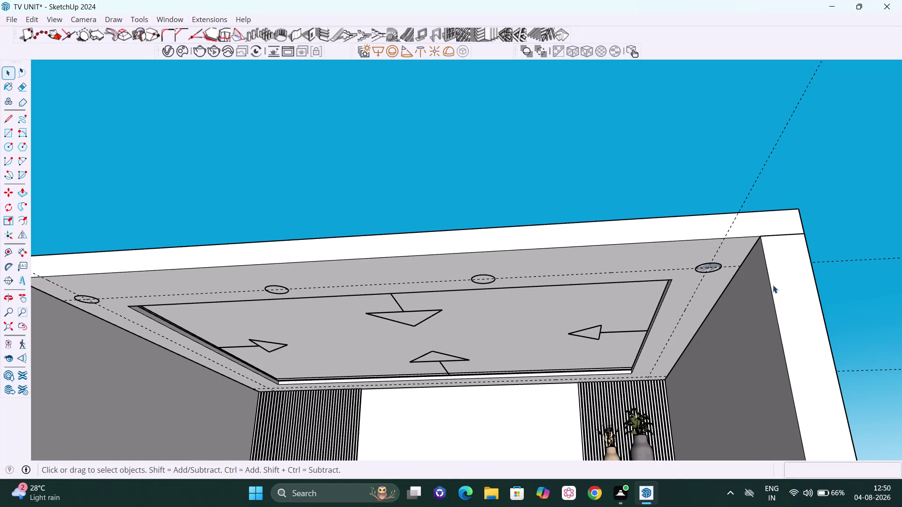
Zoom to the corner downlight circle and push it 1 inch into the false ceiling.
middle_drag(696, 299, 690, 299)
scroll(up, 3)
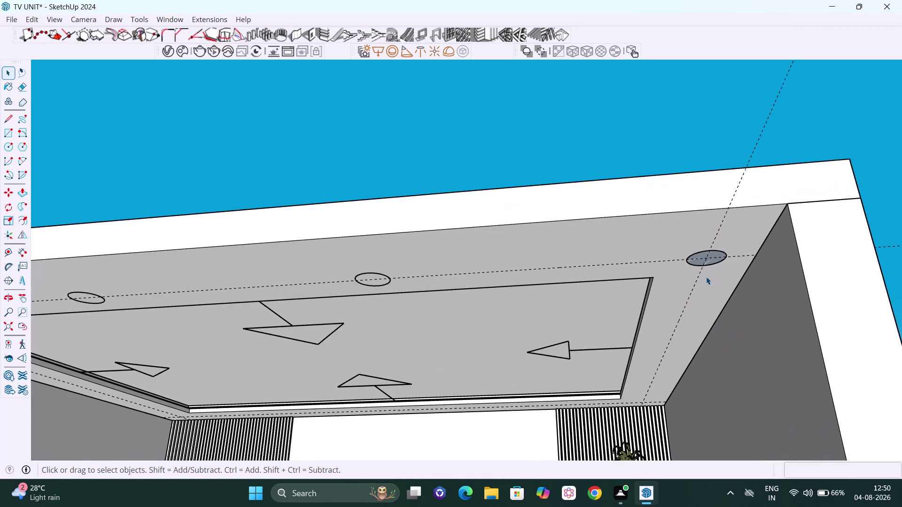
scroll(up, 3)
scroll(up, 3)
middle_drag(675, 290, 670, 298)
scroll(up, 3)
scroll(up, 3)
middle_drag(685, 251, 668, 251)
scroll(up, 3)
scroll(up, 3)
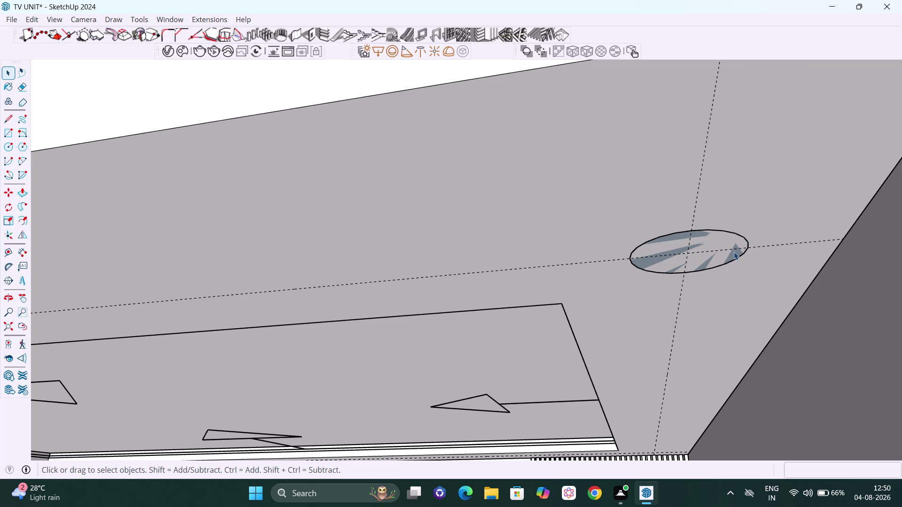
key(p)
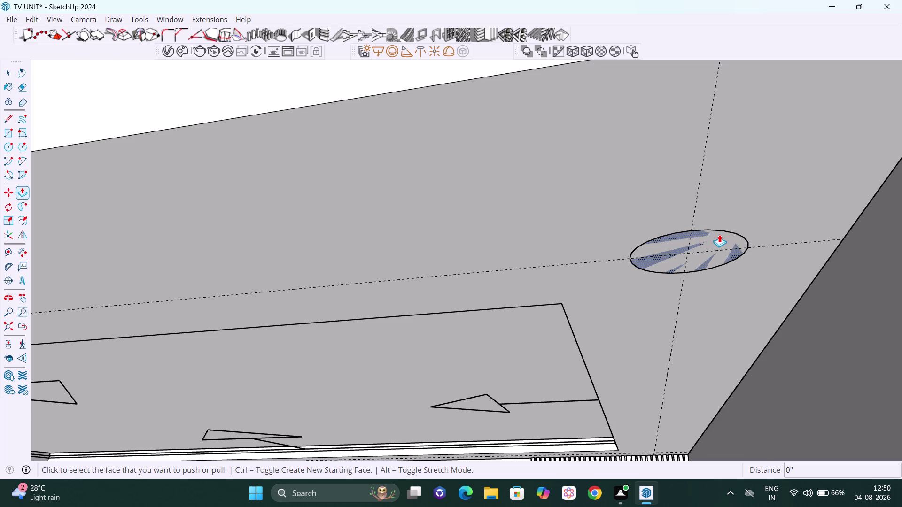
click(719, 236)
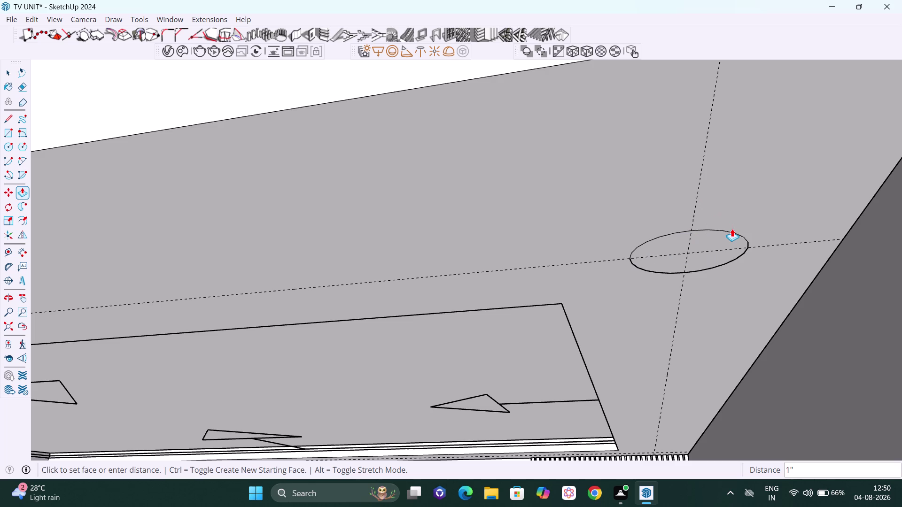
key(space)
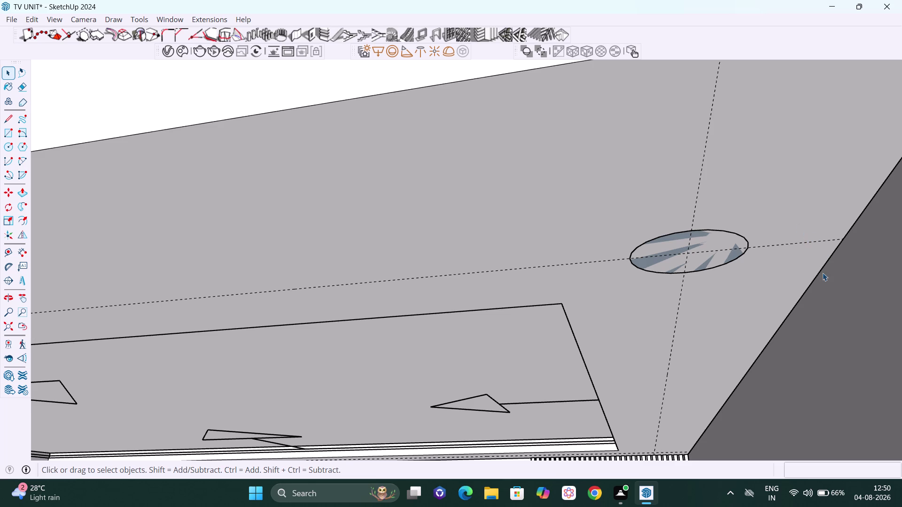
scroll(down, 3)
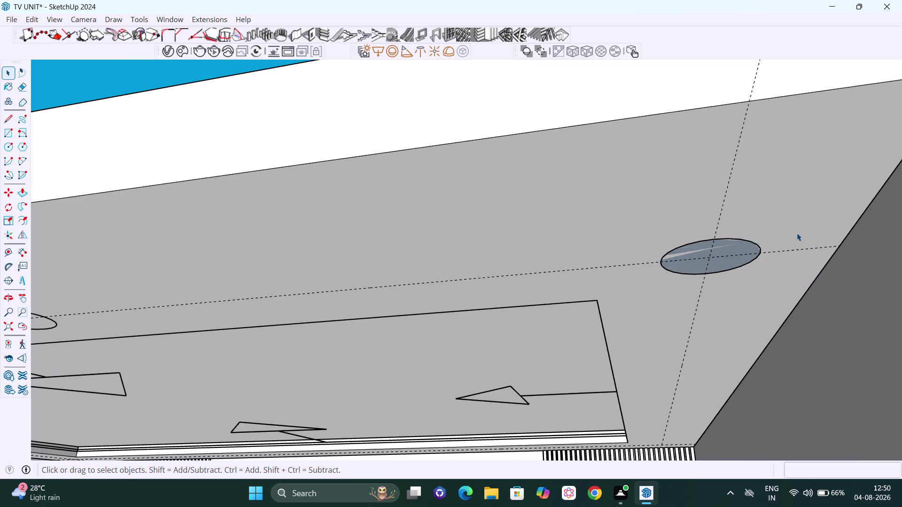
scroll(down, 3)
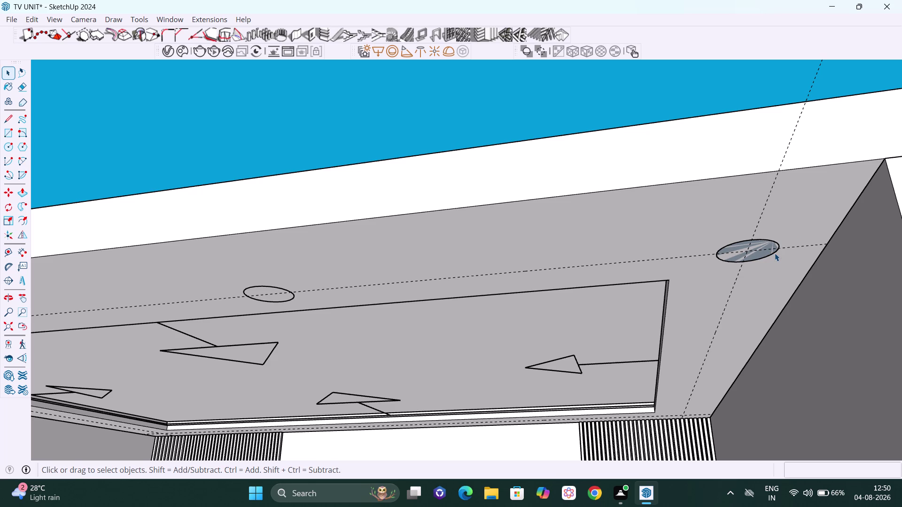
scroll(up, 3)
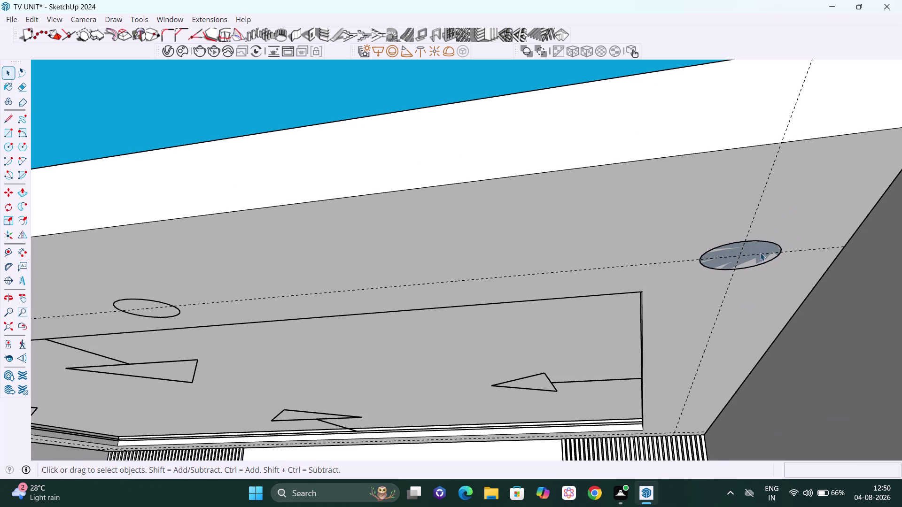
scroll(up, 3)
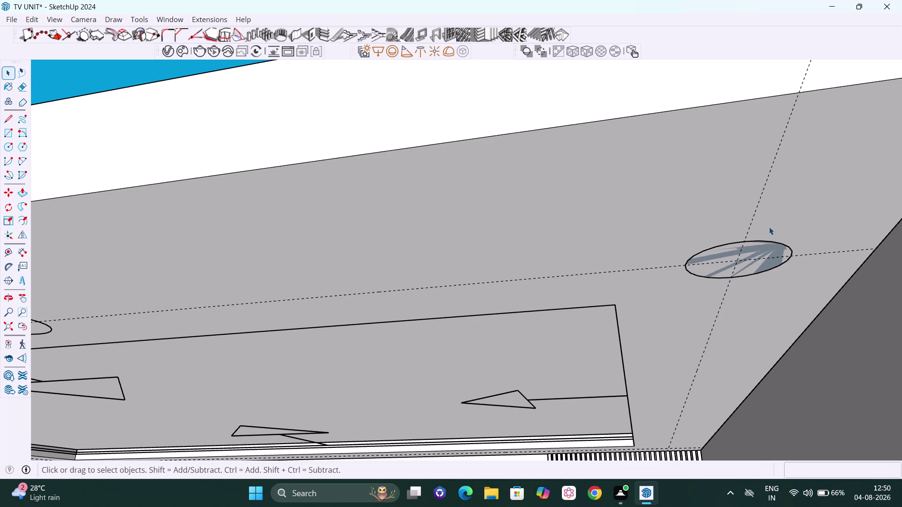
scroll(down, 3)
scroll(down, 3)
scroll(down, 3)
scroll(down, 3)
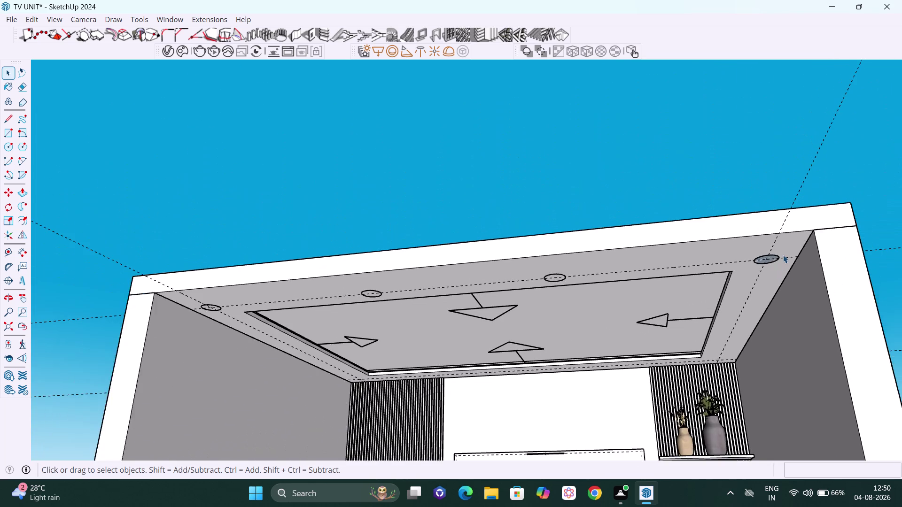
scroll(down, 3)
scroll(down, 3)
middle_drag(793, 309, 809, 410)
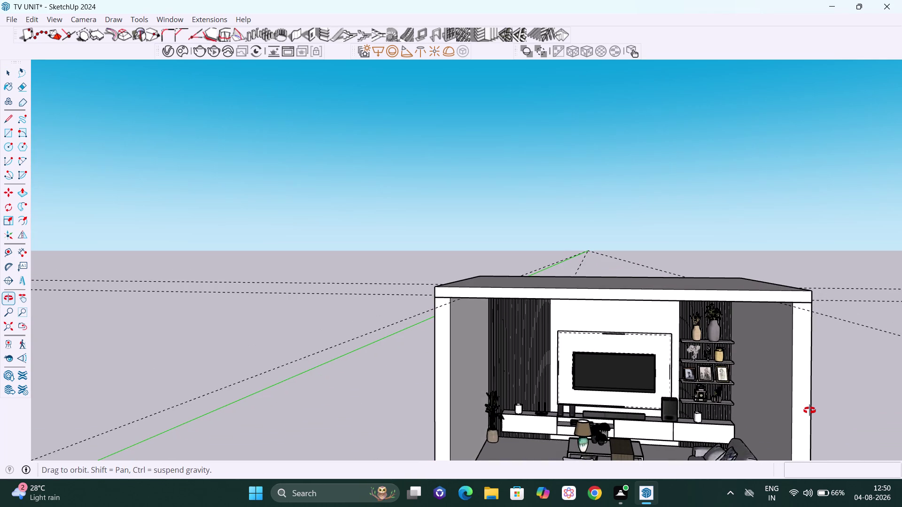
middle_drag(809, 410, 839, 275)
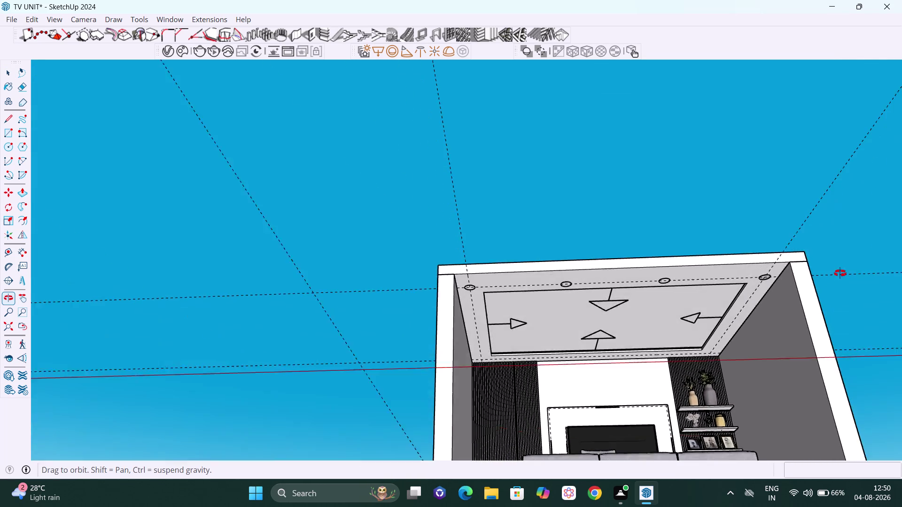
middle_drag(839, 276, 835, 242)
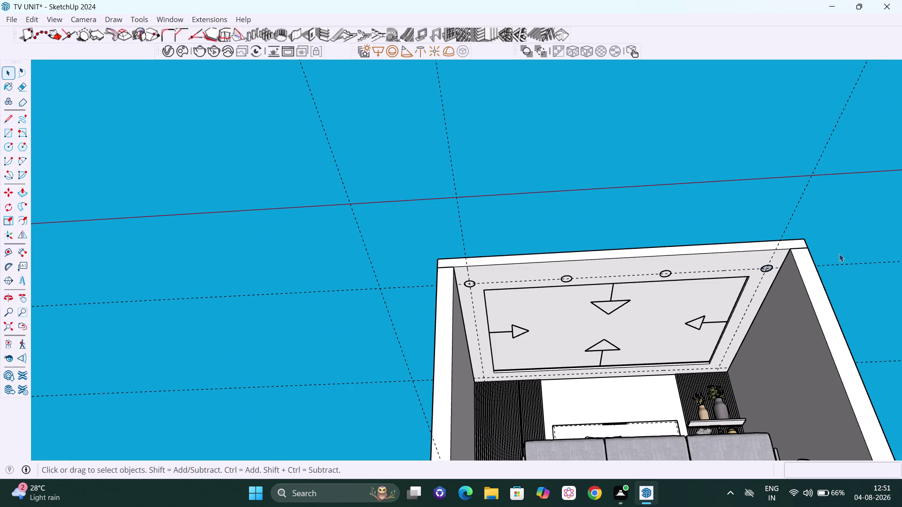
scroll(up, 3)
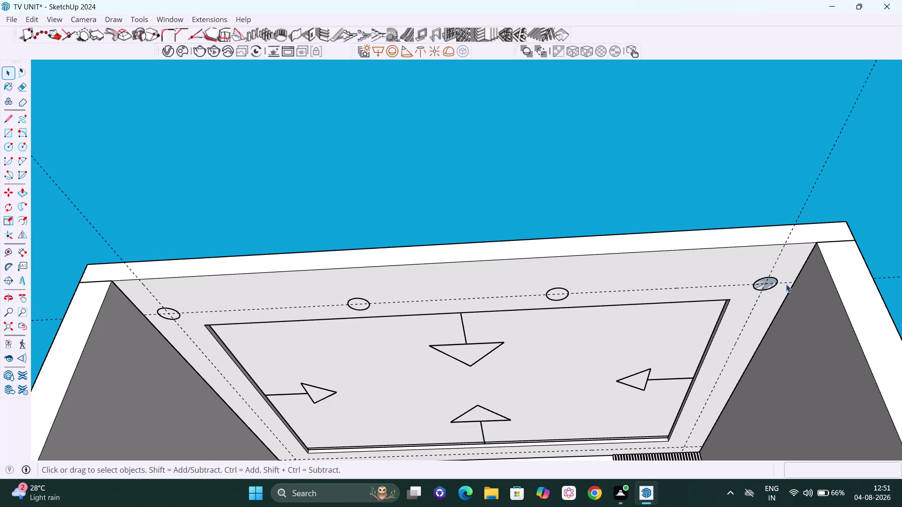
middle_drag(778, 284, 849, 270)
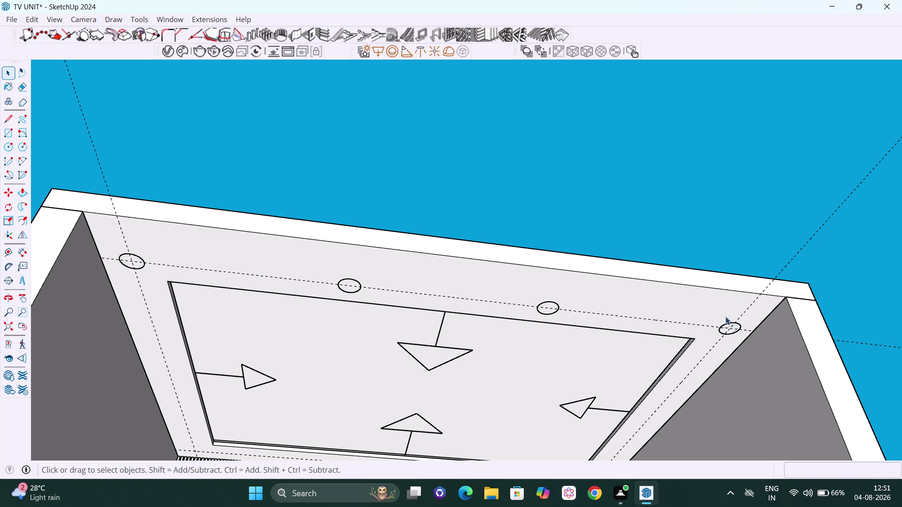
middle_drag(738, 313, 716, 306)
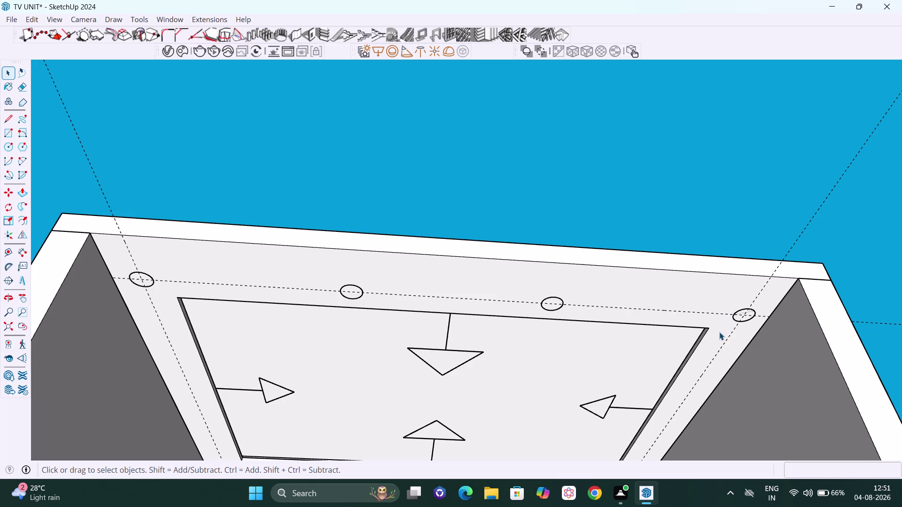
middle_drag(715, 348, 758, 378)
middle_drag(655, 354, 689, 379)
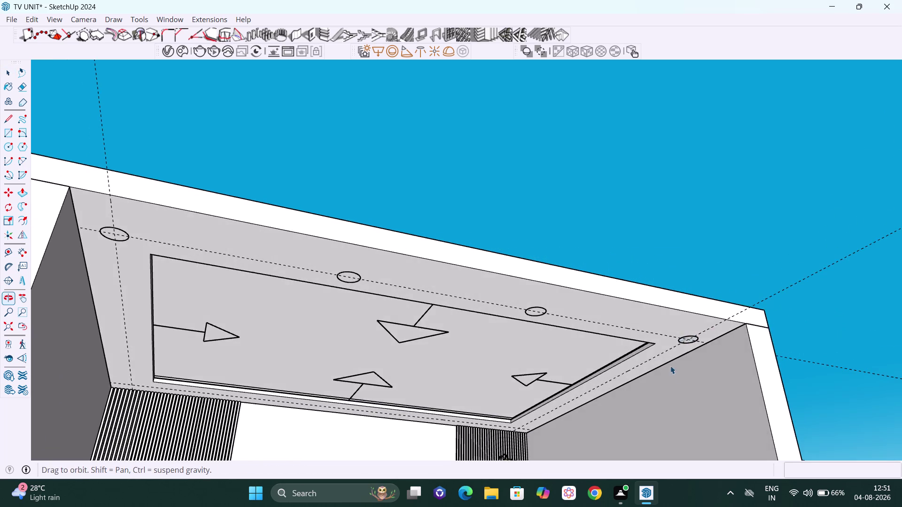
scroll(up, 3)
scroll(up, 3)
right_drag(661, 382, 674, 402)
Orbit closer around the cove corner to inspect the cove edge profile.
middle_drag(661, 382, 674, 402)
middle_click(672, 403)
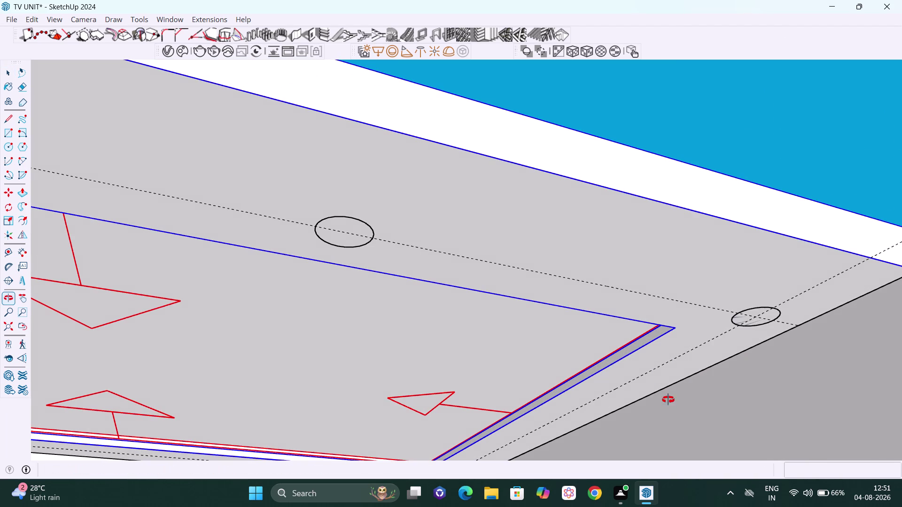
middle_drag(602, 354, 605, 355)
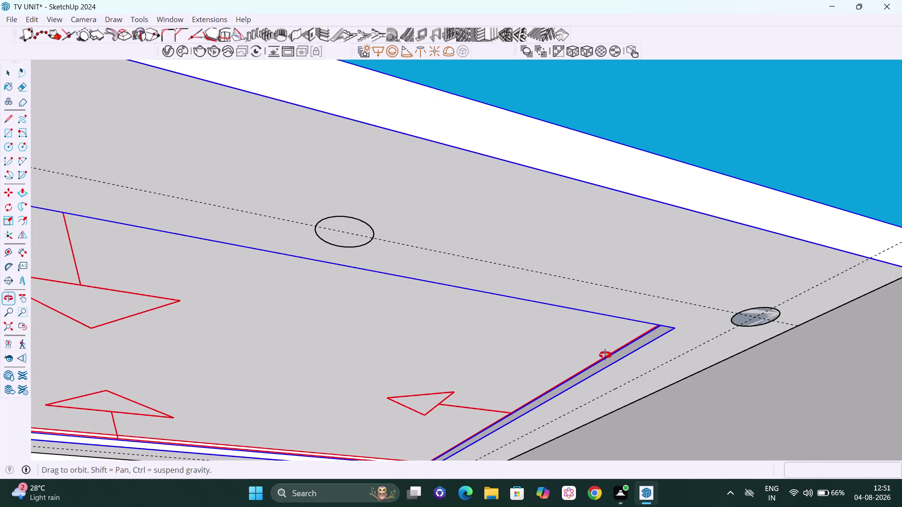
middle_drag(604, 354, 614, 380)
scroll(up, 3)
middle_drag(614, 373, 620, 395)
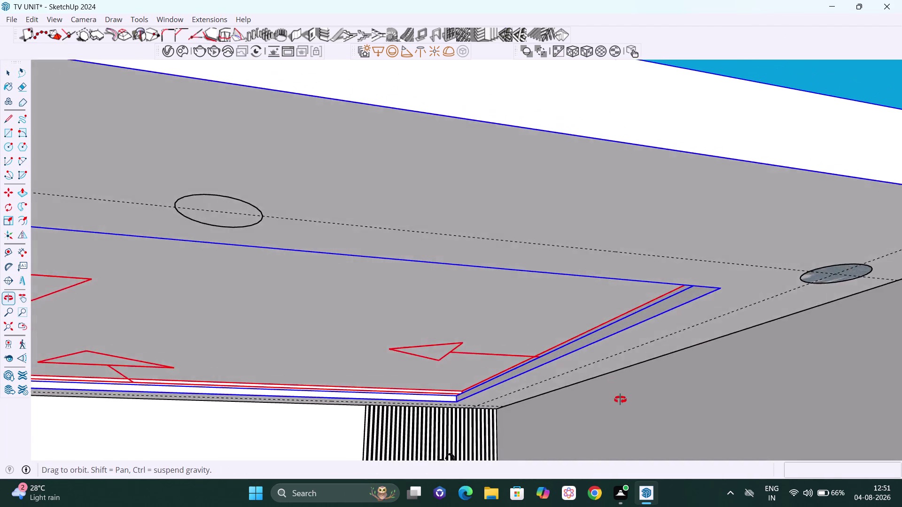
middle_drag(620, 395, 623, 436)
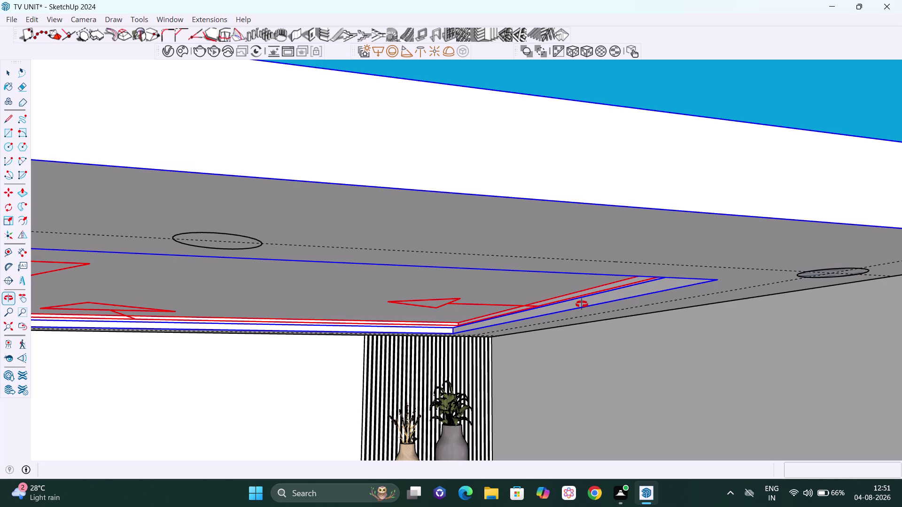
Orbit low around the cove corner joint, then back toward the ceiling panel.
scroll(down, 3)
scroll(up, 3)
middle_drag(508, 328, 507, 321)
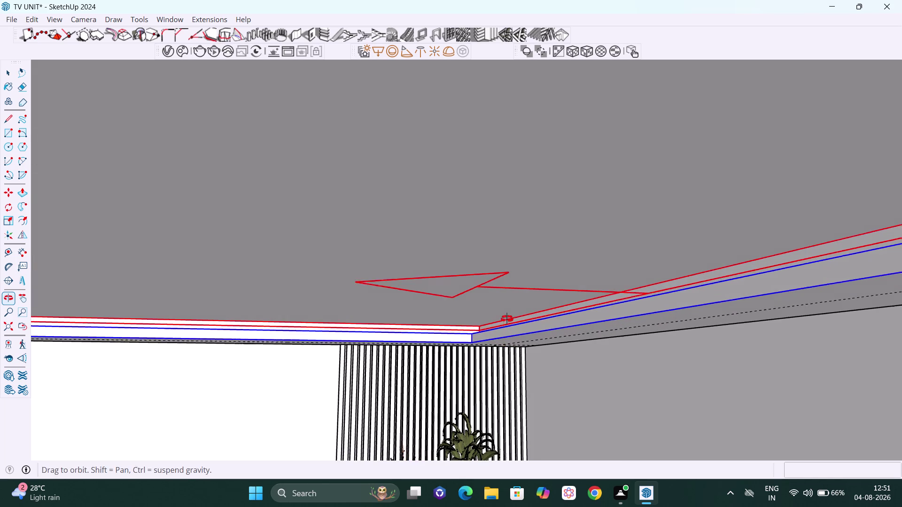
middle_drag(507, 322, 506, 319)
scroll(down, 3)
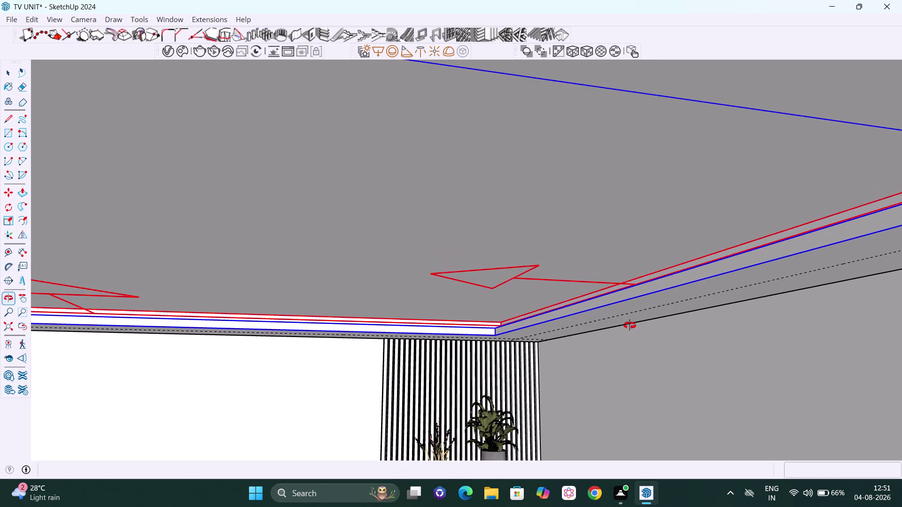
middle_drag(671, 345, 713, 329)
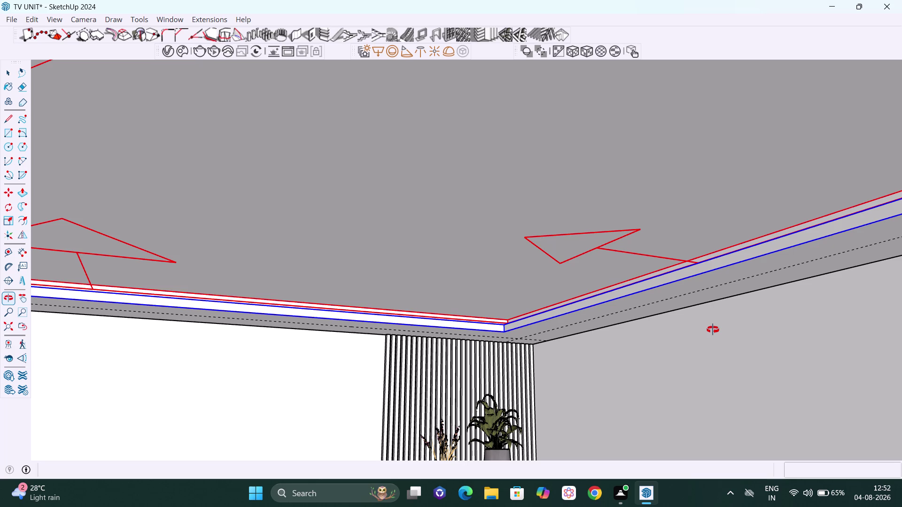
scroll(down, 3)
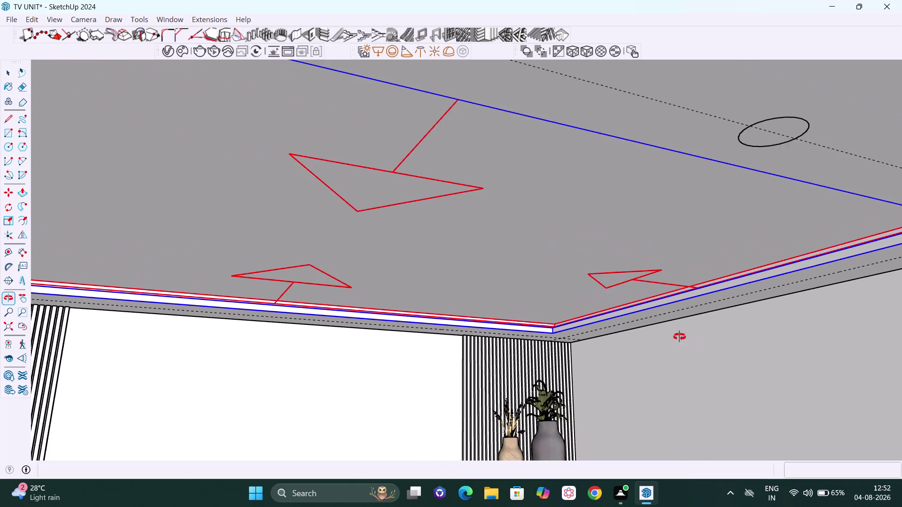
scroll(down, 3)
middle_drag(662, 344, 563, 347)
scroll(down, 3)
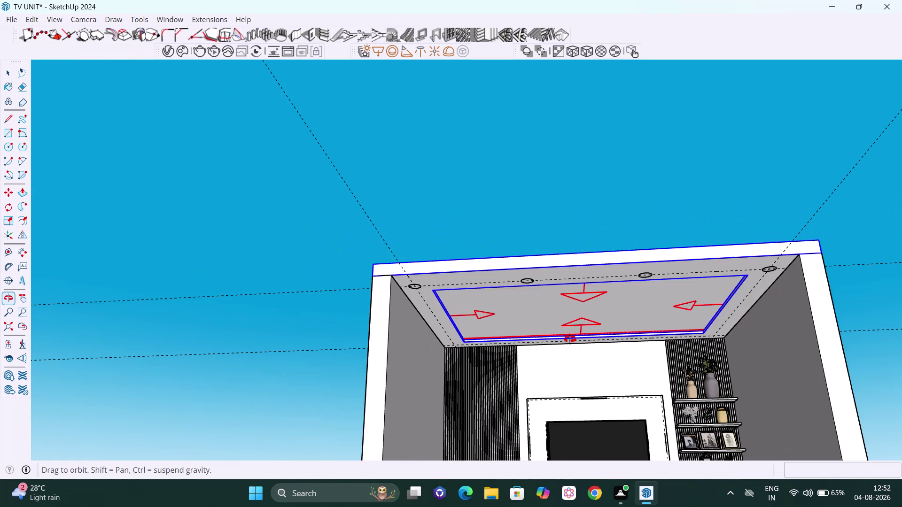
scroll(down, 3)
scroll(down, 3)
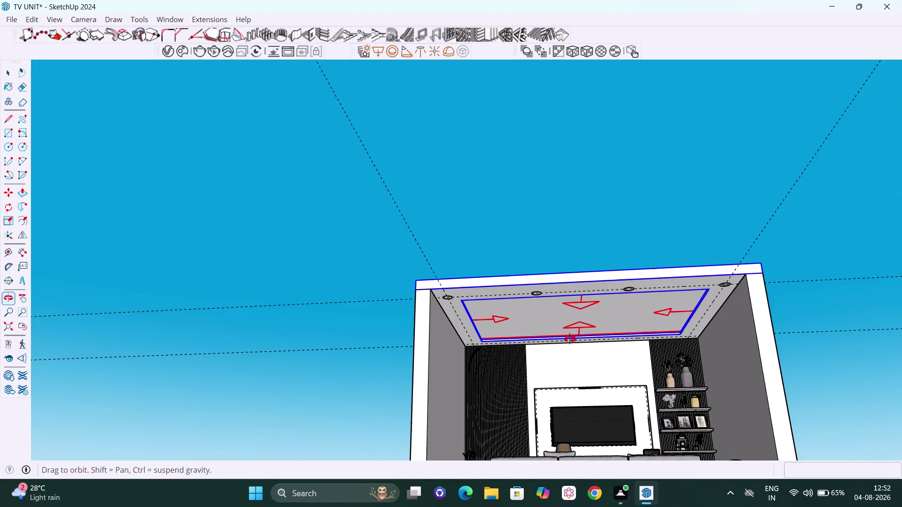
scroll(down, 3)
middle_drag(590, 340, 576, 405)
scroll(up, 3)
scroll(up, 3)
middle_drag(666, 344, 664, 335)
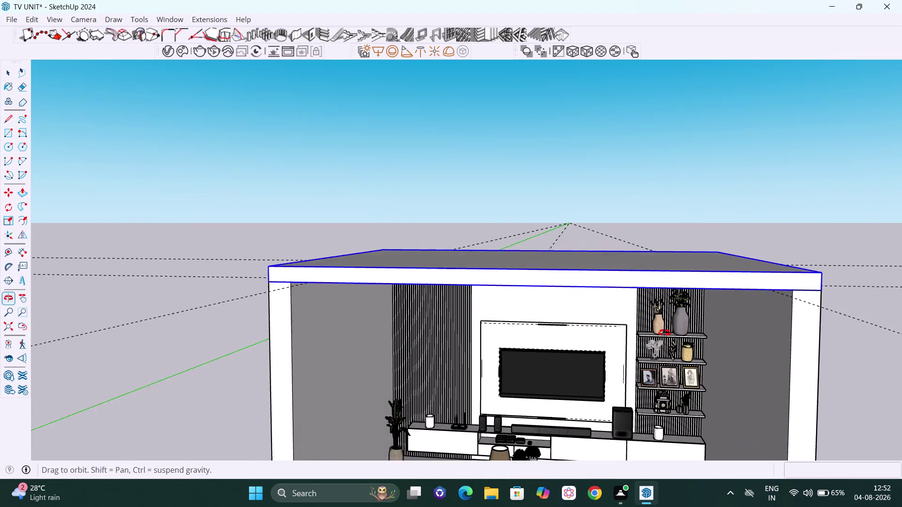
middle_drag(665, 334, 679, 250)
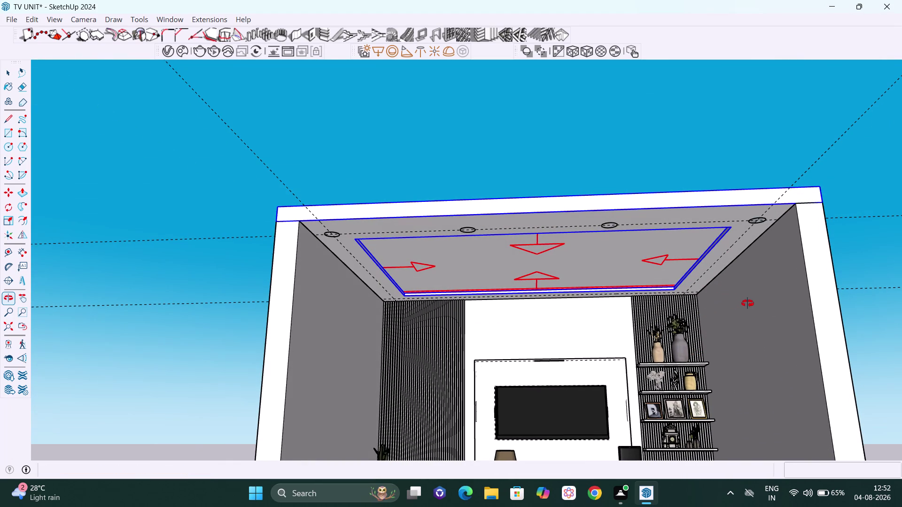
scroll(up, 3)
middle_drag(707, 300, 707, 294)
scroll(up, 3)
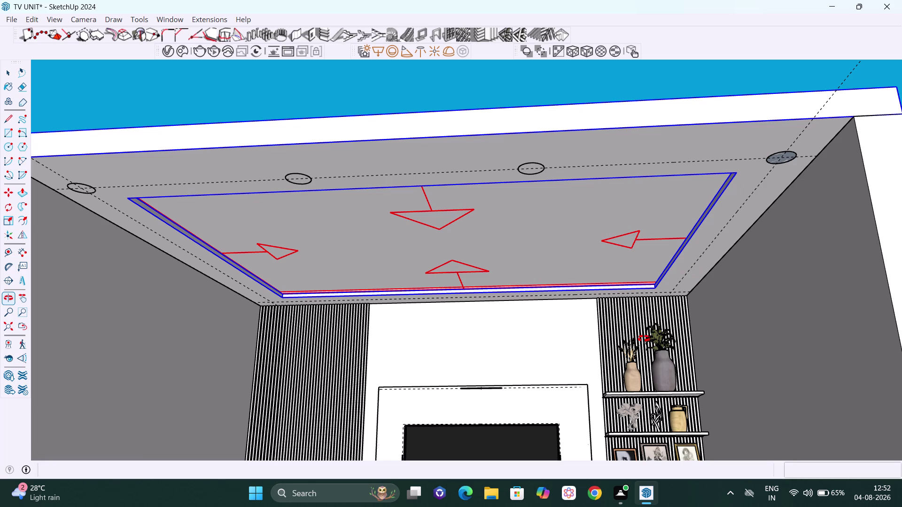
scroll(down, 3)
scroll(down, 3)
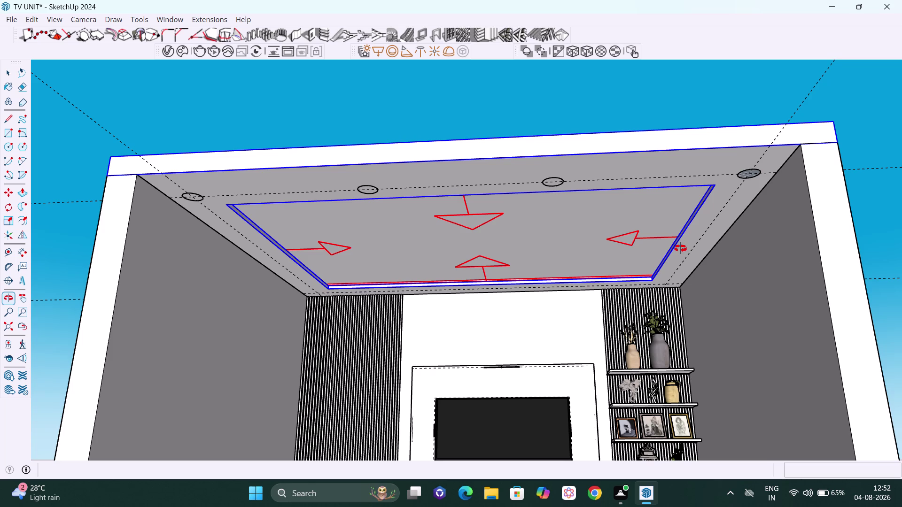
key(space)
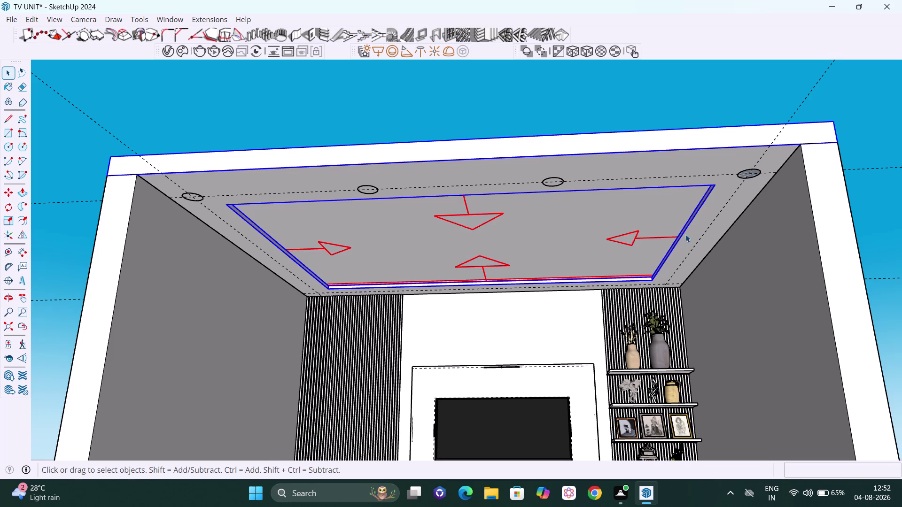
scroll(up, 3)
scroll(up, 3)
middle_drag(665, 244, 676, 238)
scroll(down, 3)
scroll(down, 3)
scroll(down, 3)
middle_drag(686, 268, 695, 273)
scroll(up, 3)
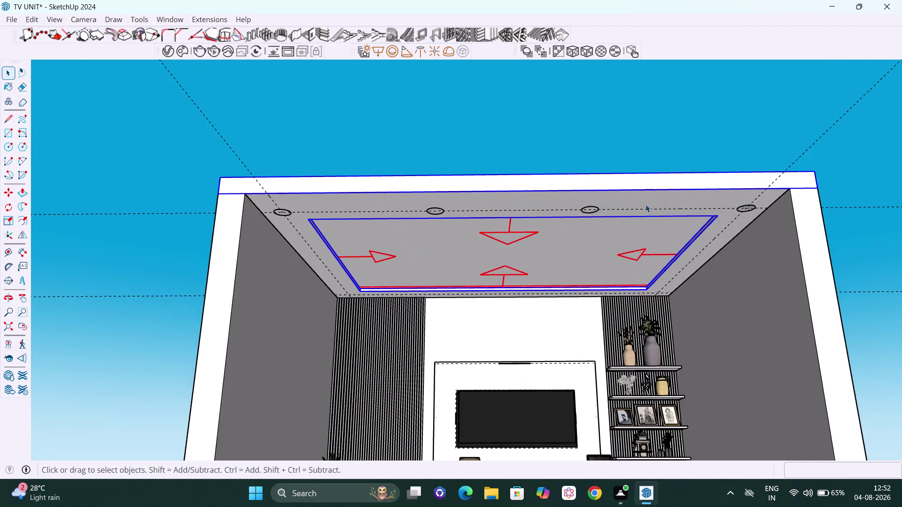
scroll(up, 3)
middle_drag(646, 251, 641, 240)
scroll(up, 3)
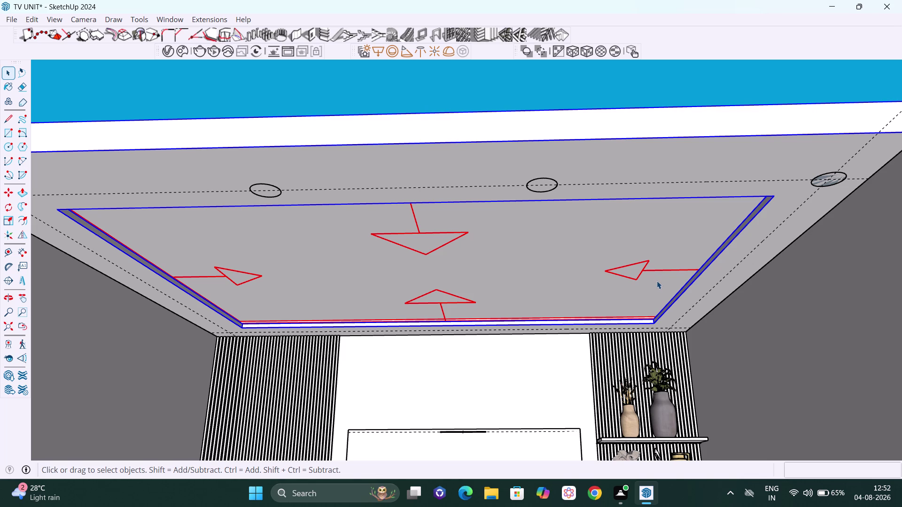
scroll(down, 3)
middle_drag(658, 280, 675, 255)
scroll(down, 3)
scroll(down, 3)
scroll(down, 3)
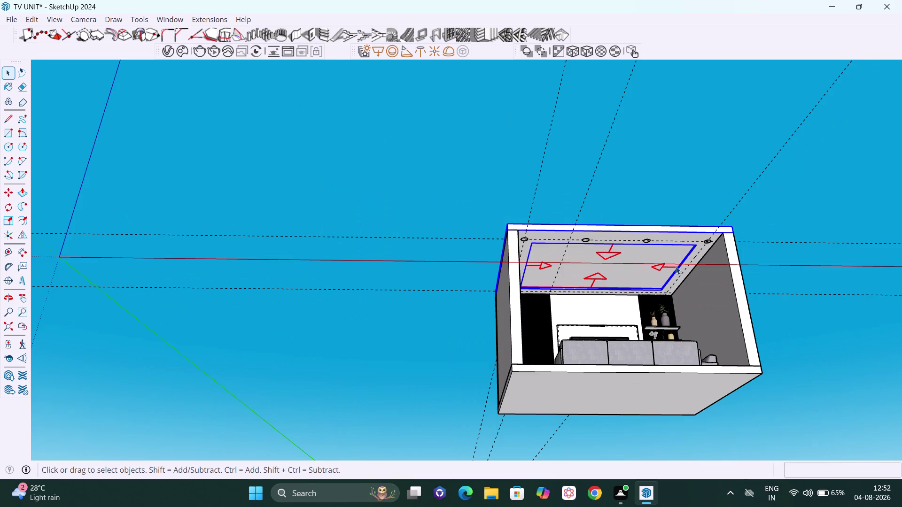
middle_drag(675, 266, 672, 337)
scroll(down, 3)
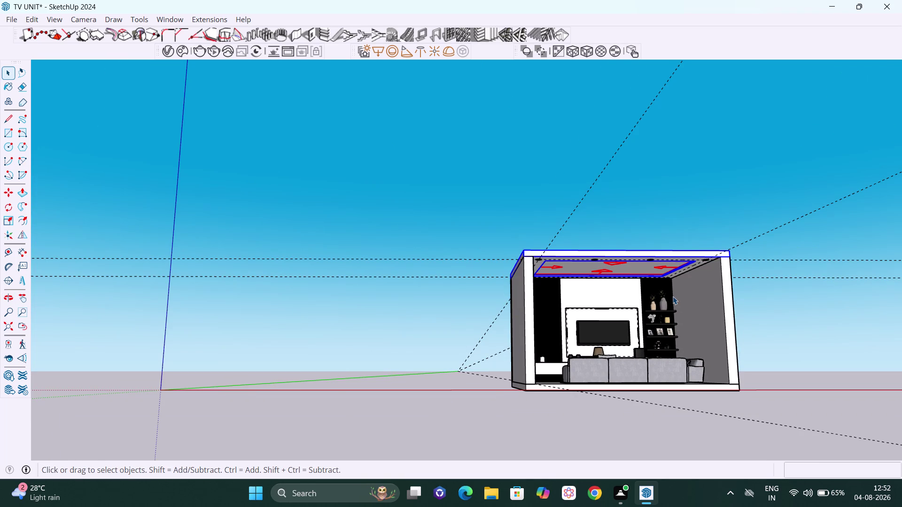
middle_drag(676, 296, 639, 301)
scroll(up, 3)
scroll(up, 3)
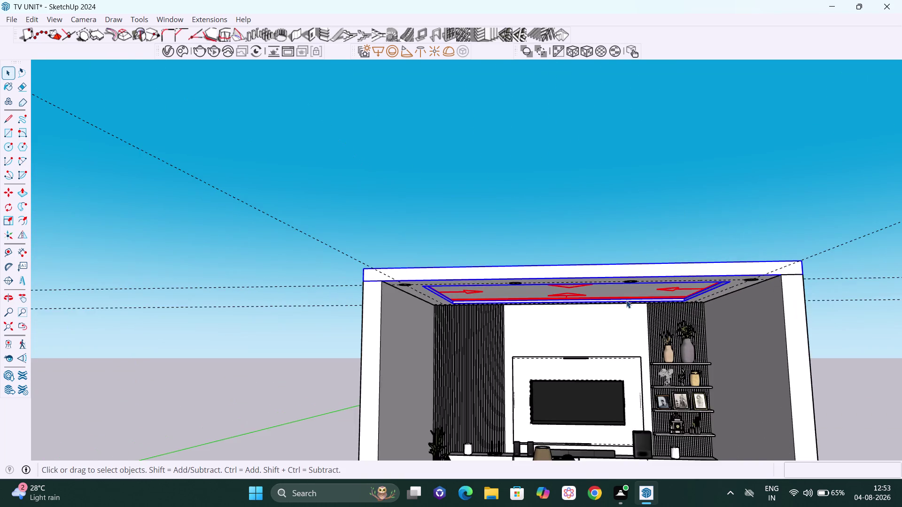
scroll(up, 3)
middle_drag(633, 284, 655, 236)
scroll(up, 3)
scroll(up, 3)
middle_drag(592, 285, 594, 275)
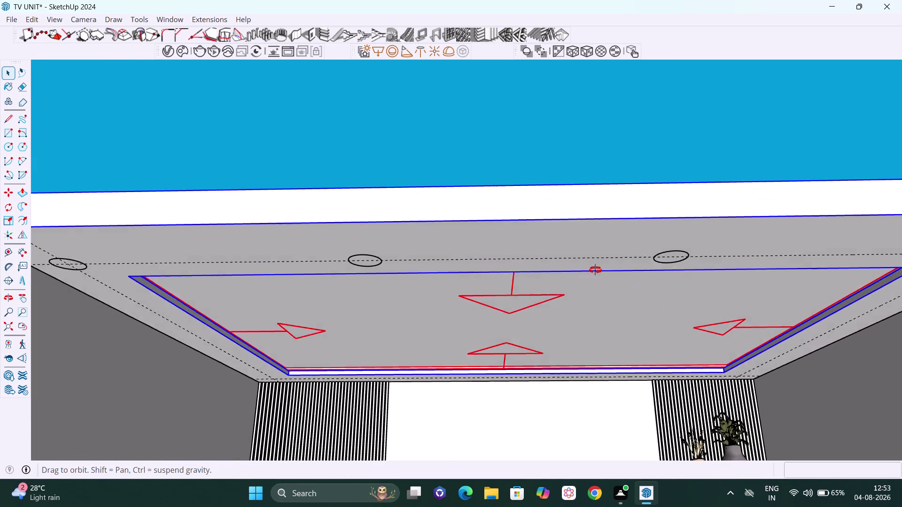
middle_drag(594, 275, 599, 251)
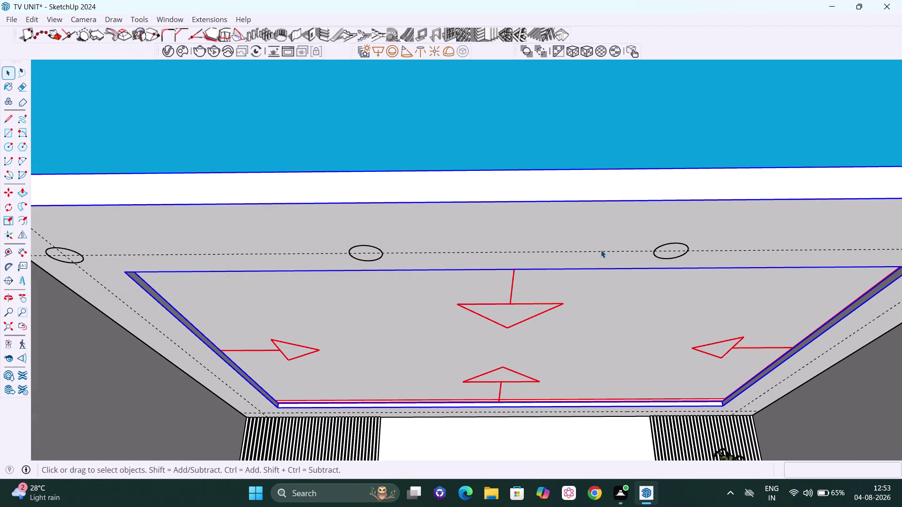
scroll(down, 3)
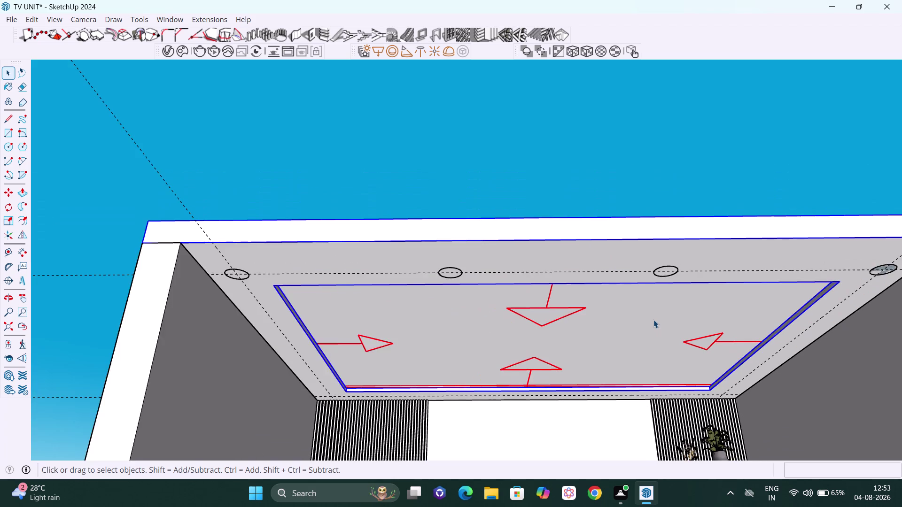
scroll(down, 3)
scroll(down, 3)
scroll(down, 3)
middle_drag(653, 320, 631, 368)
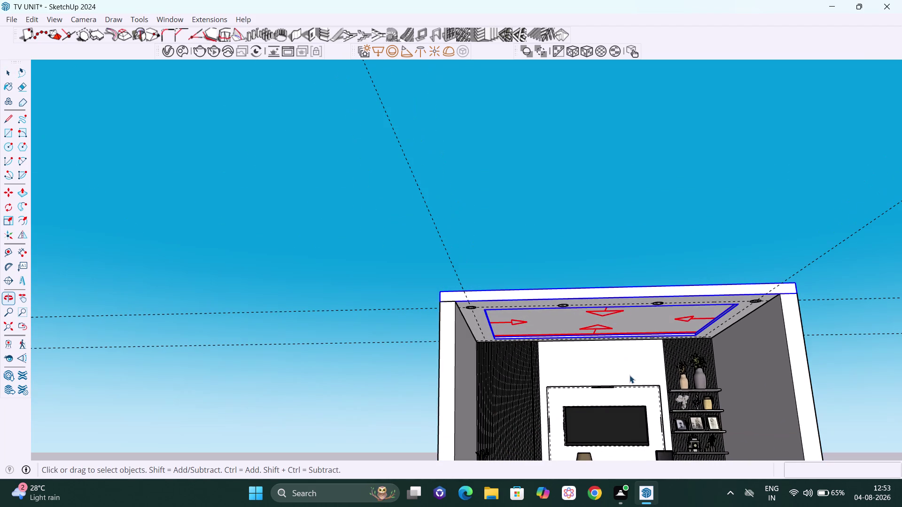
key(h)
drag(721, 328, 637, 313)
scroll(up, 3)
scroll(up, 3)
middle_drag(657, 306, 673, 232)
scroll(up, 3)
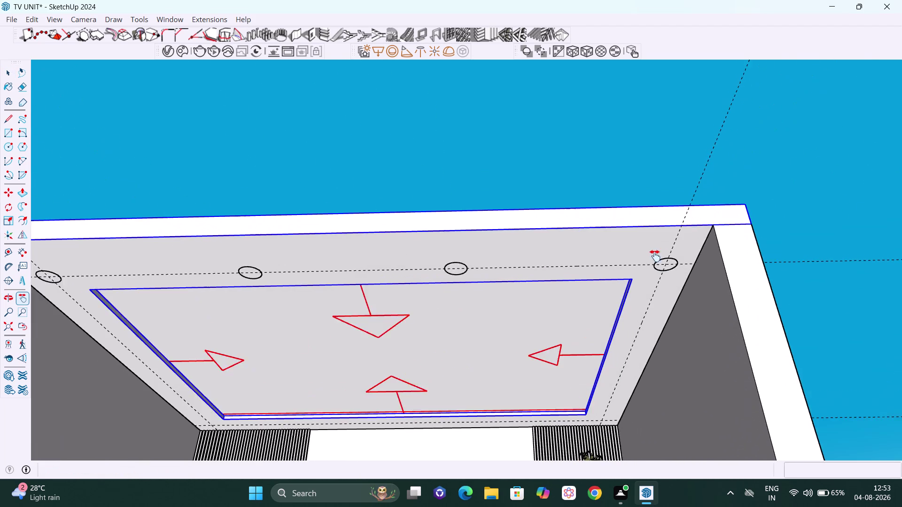
scroll(up, 3)
middle_drag(676, 285, 683, 261)
key(space)
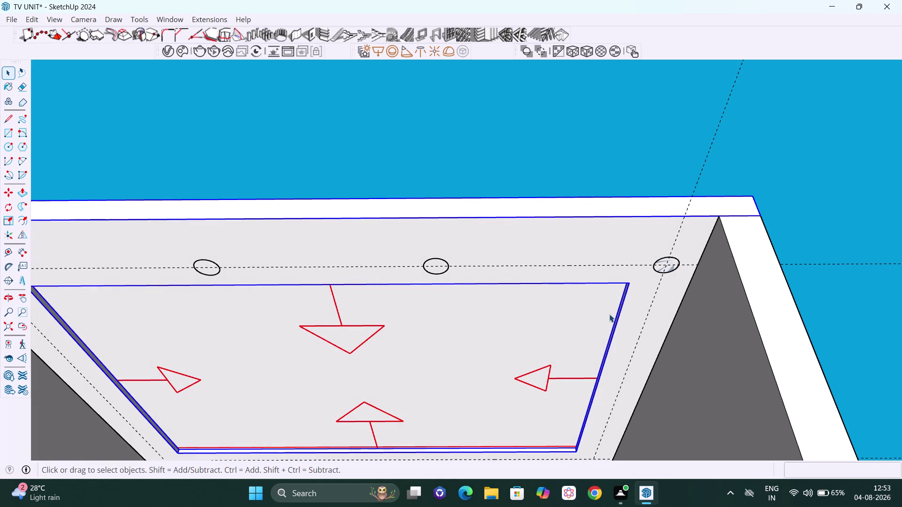
middle_drag(440, 257, 439, 282)
scroll(up, 3)
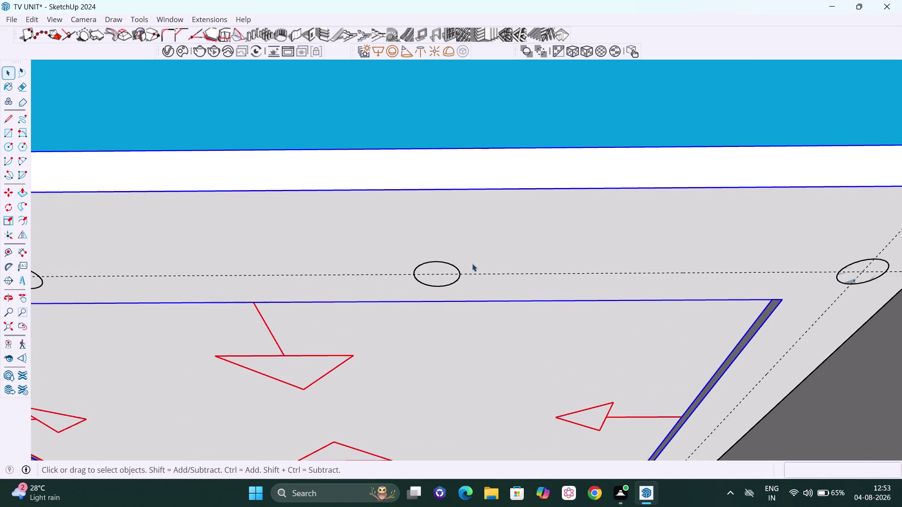
middle_drag(810, 250, 800, 256)
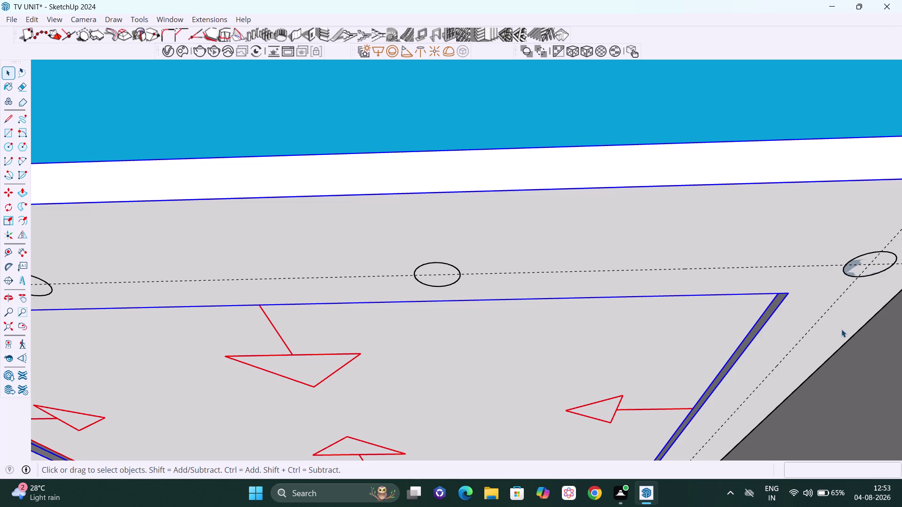
scroll(down, 3)
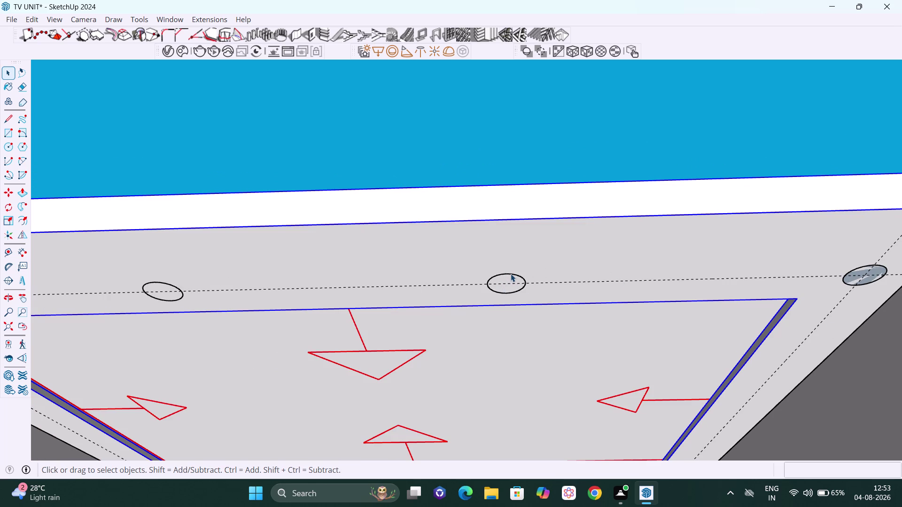
Enter the false ceiling group and select the cove surface around the downlights.
double_click(510, 279)
click(511, 279)
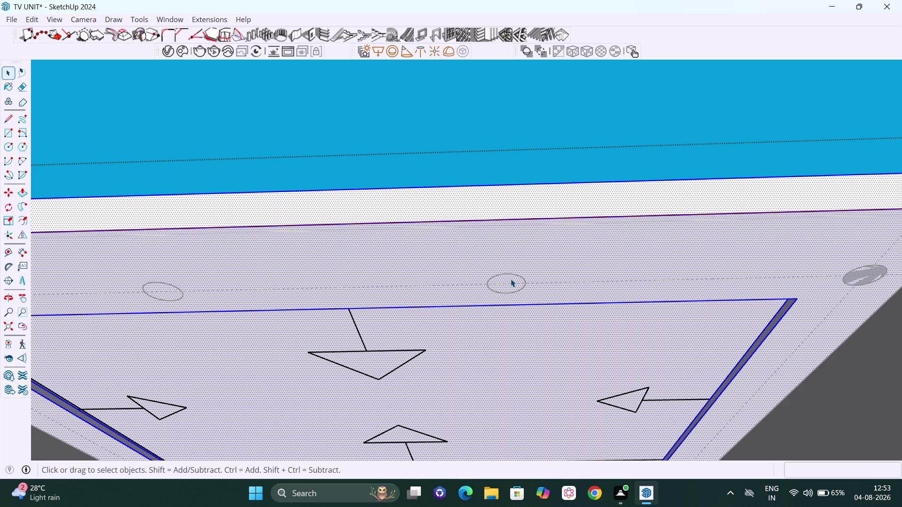
click(511, 279)
click(511, 279)
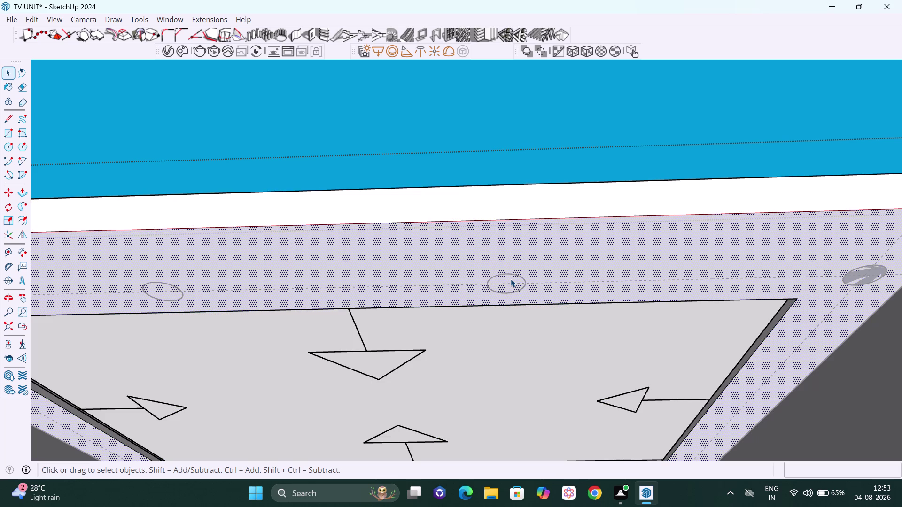
double_click(511, 279)
Click around the ceiling, then exit the group so the cove shows unhighlighted.
scroll(down, 3)
click(623, 155)
click(638, 142)
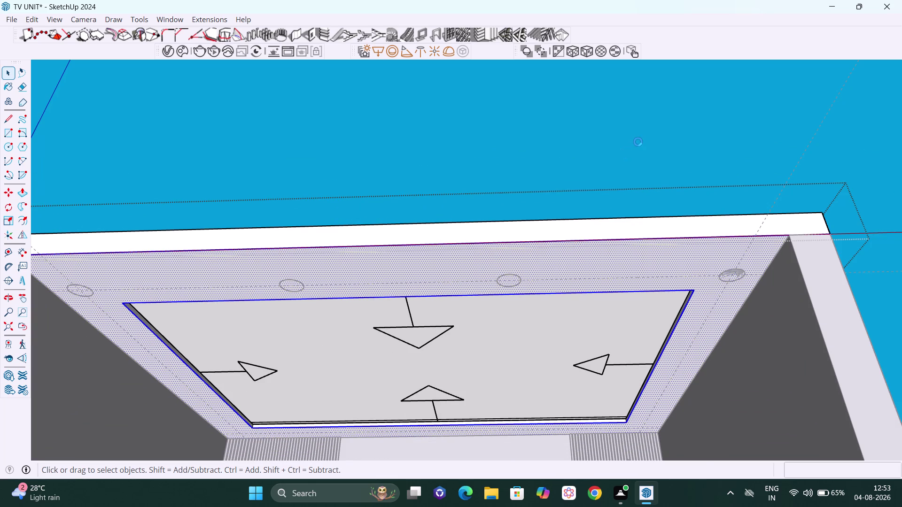
double_click(638, 142)
click(639, 142)
click(881, 324)
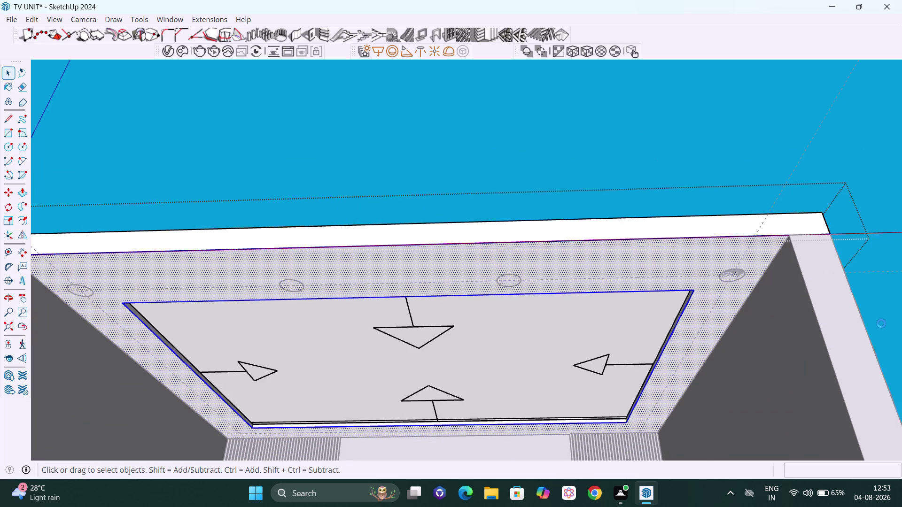
double_click(882, 324)
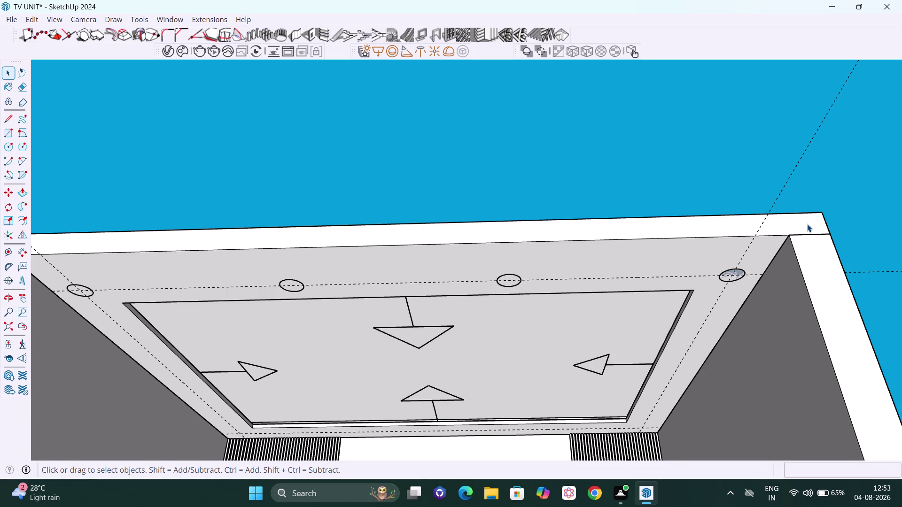
scroll(down, 3)
middle_drag(795, 263, 787, 295)
scroll(up, 3)
scroll(up, 3)
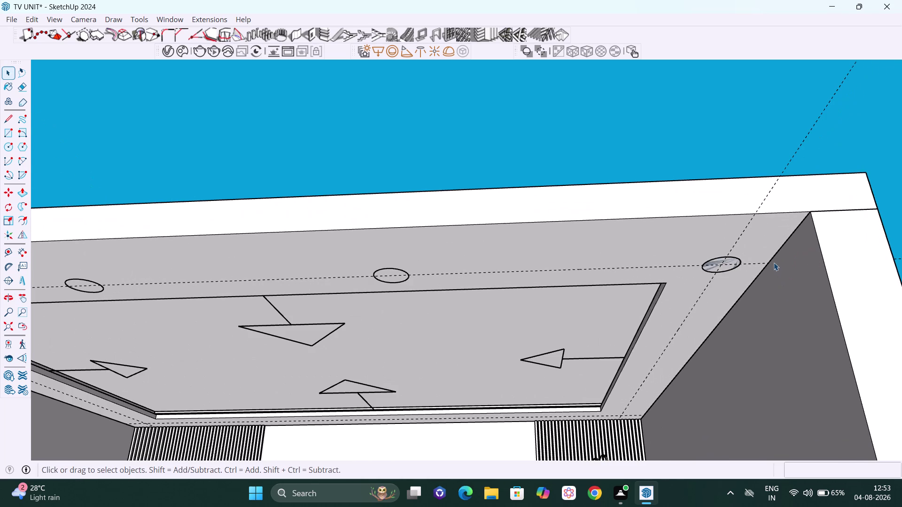
middle_drag(774, 263, 765, 272)
scroll(up, 3)
middle_drag(764, 252, 756, 279)
click(697, 200)
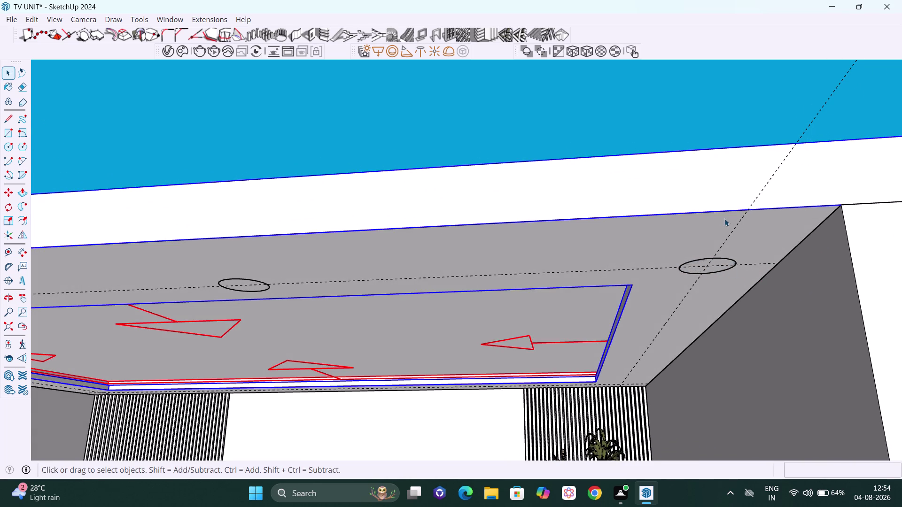
click(700, 116)
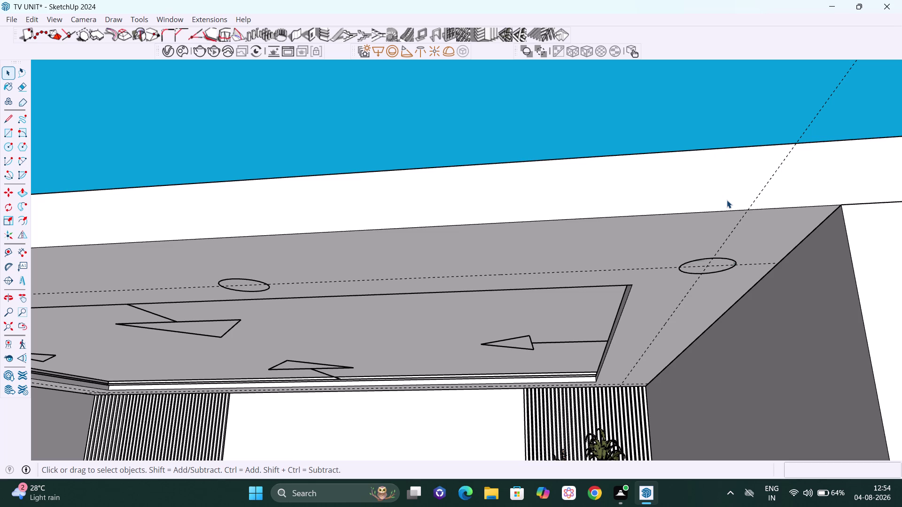
scroll(down, 3)
scroll(down, 3)
middle_drag(722, 262, 725, 280)
scroll(up, 3)
middle_drag(711, 265, 711, 241)
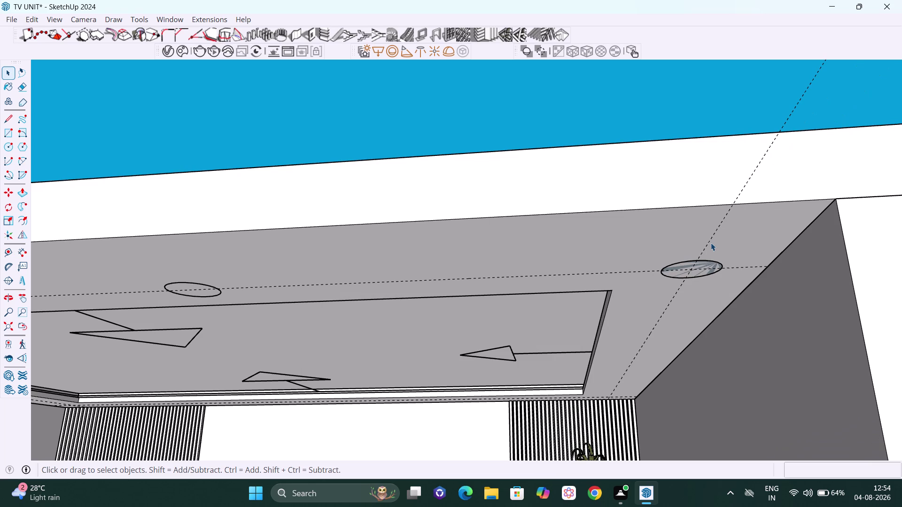
scroll(up, 3)
middle_drag(726, 267, 703, 252)
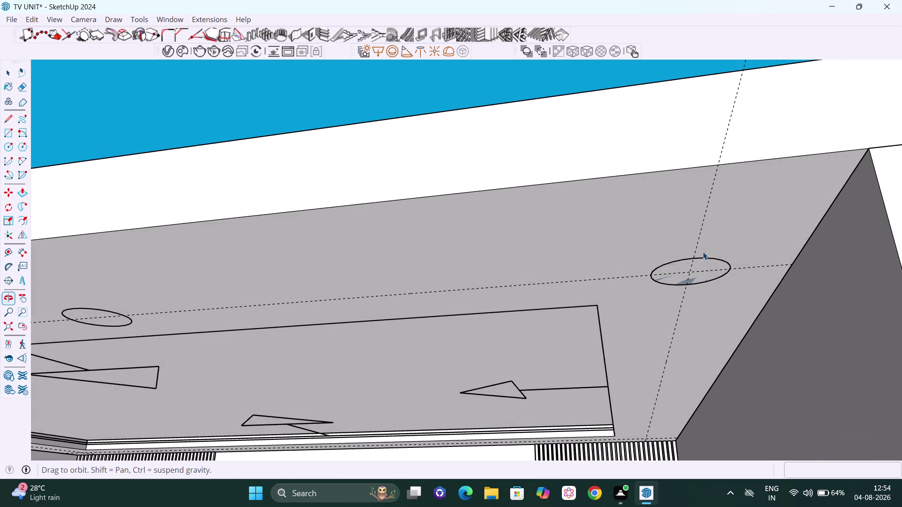
scroll(up, 3)
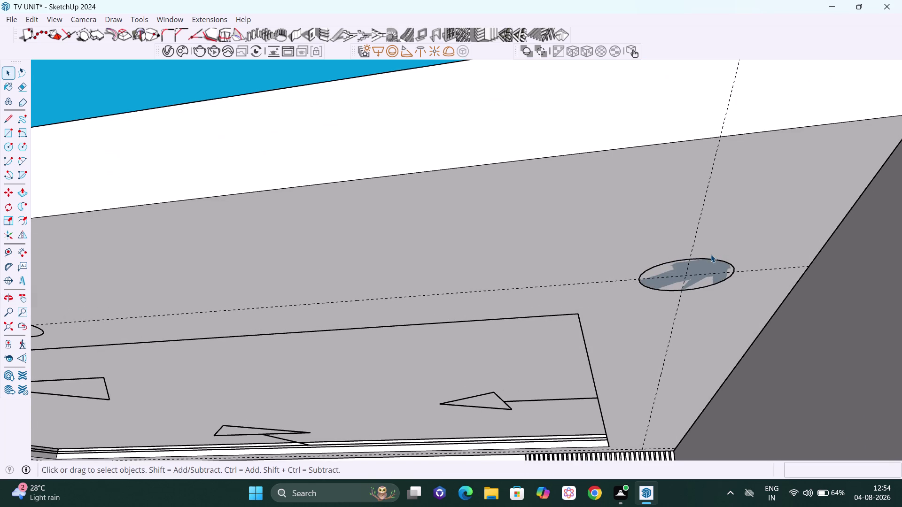
scroll(down, 3)
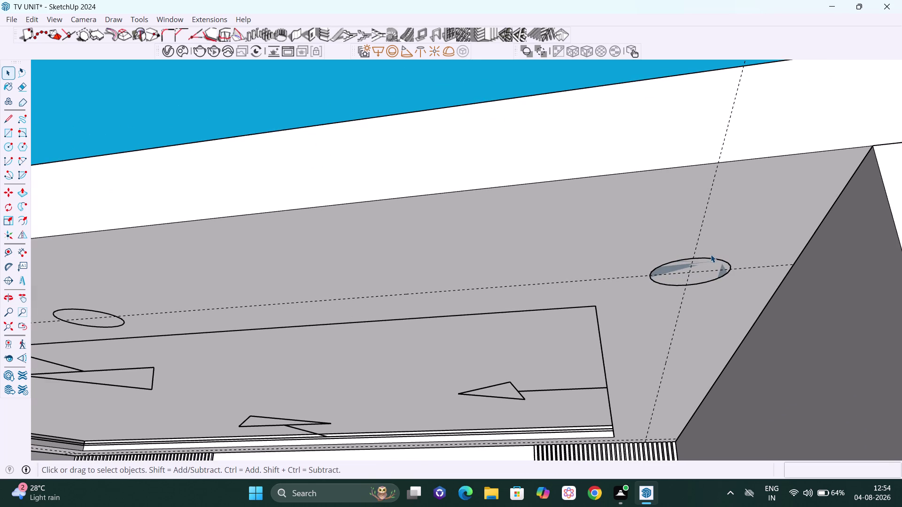
scroll(down, 3)
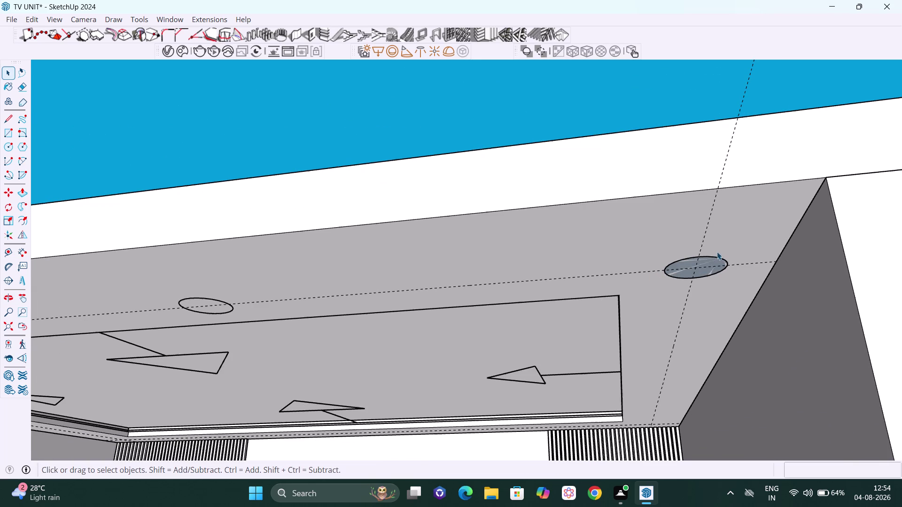
scroll(down, 3)
middle_drag(723, 258, 793, 190)
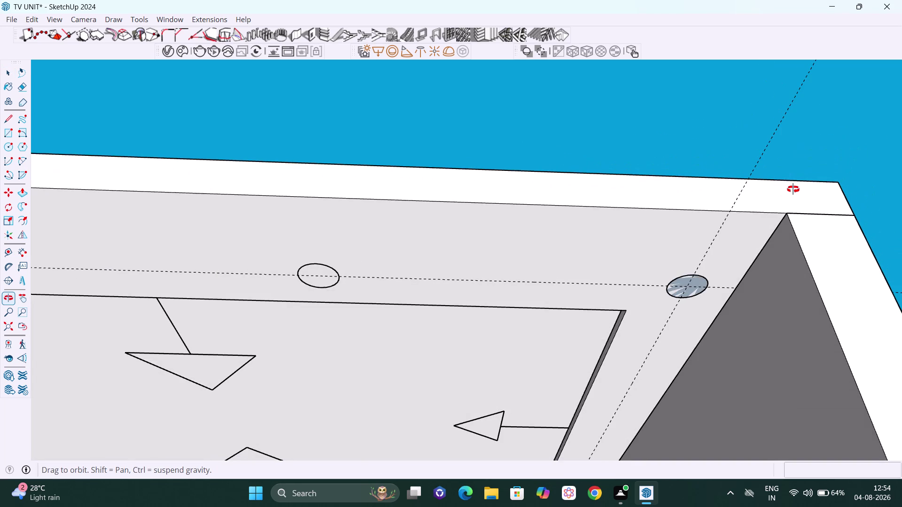
middle_drag(793, 189, 796, 215)
middle_click(795, 214)
middle_click(796, 215)
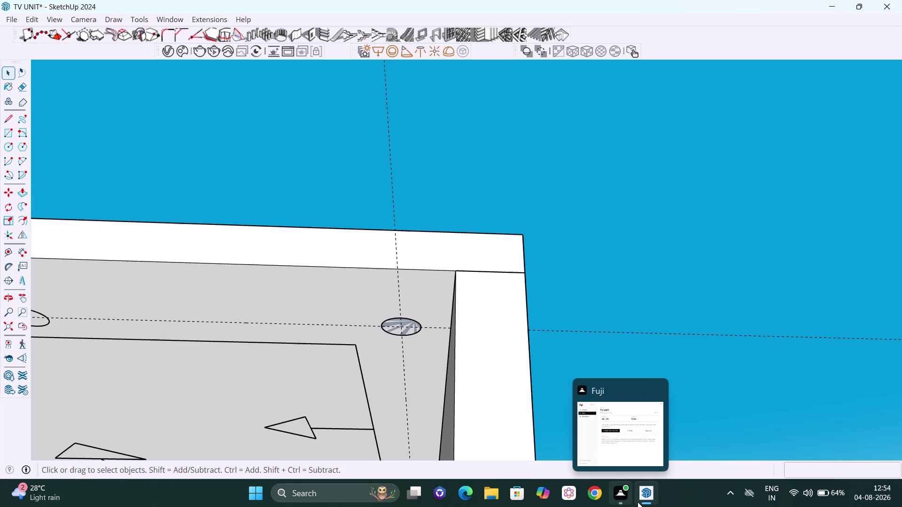
scroll(up, 3)
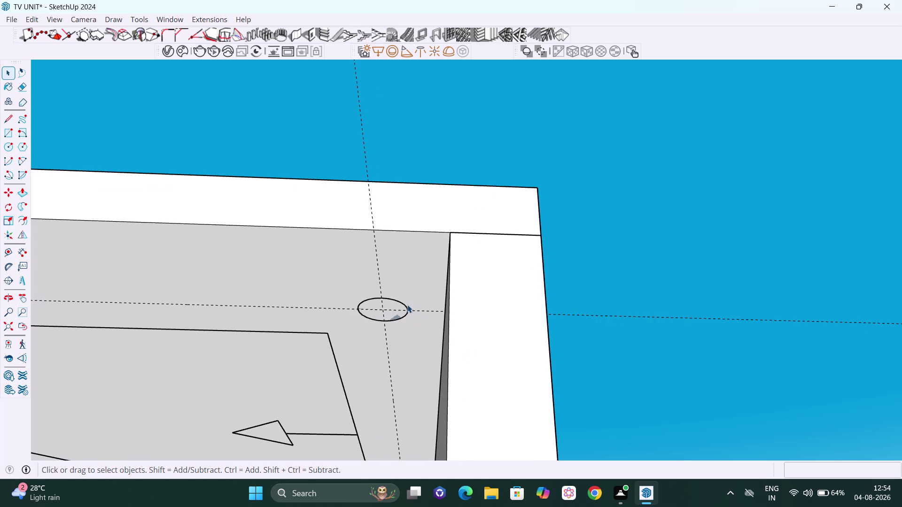
key(h)
drag(407, 305, 671, 309)
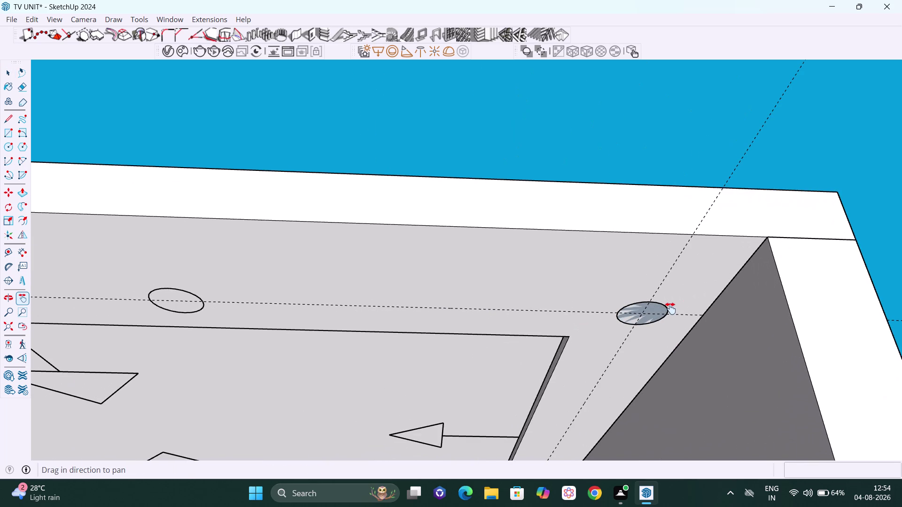
middle_drag(670, 309, 640, 300)
scroll(up, 3)
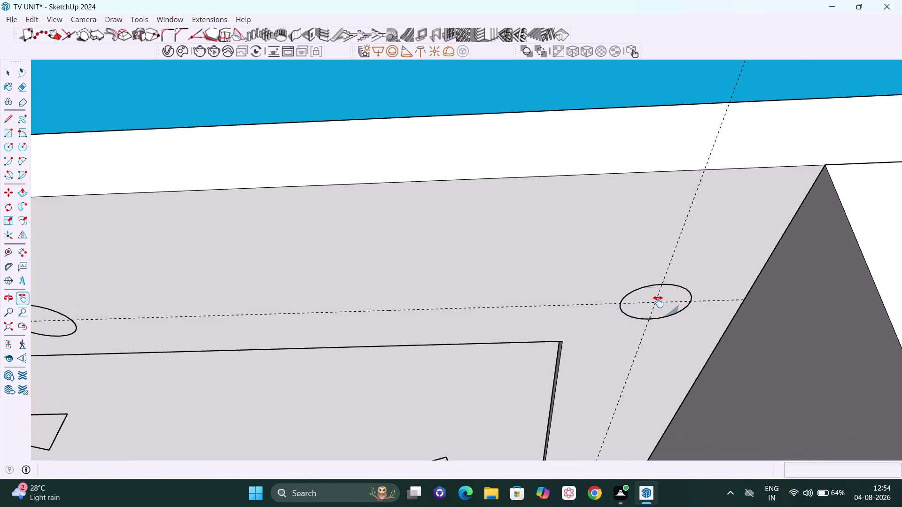
key(space)
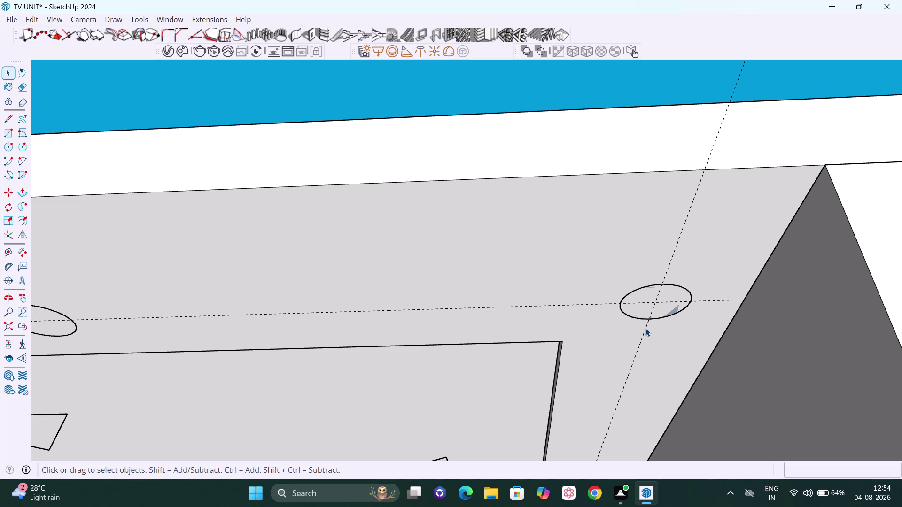
scroll(down, 3)
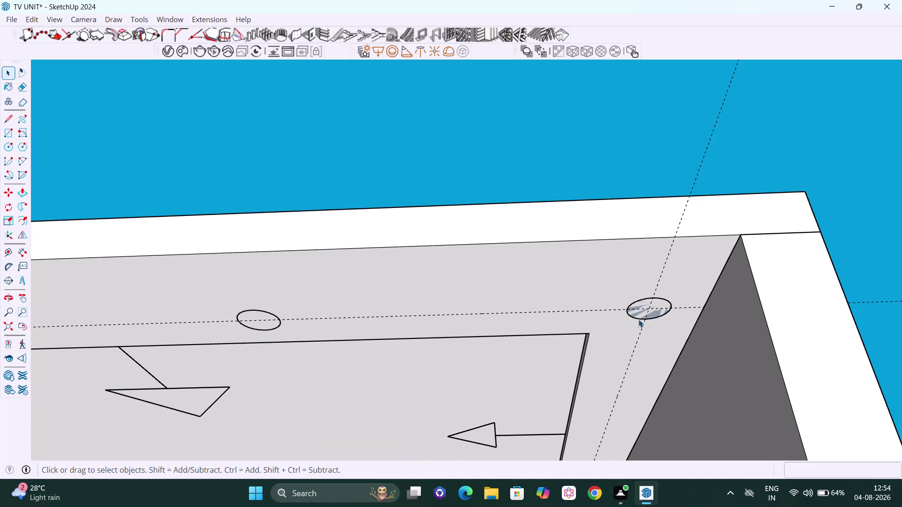
scroll(up, 3)
scroll(up, 3)
middle_drag(657, 311, 663, 322)
scroll(down, 3)
scroll(down, 3)
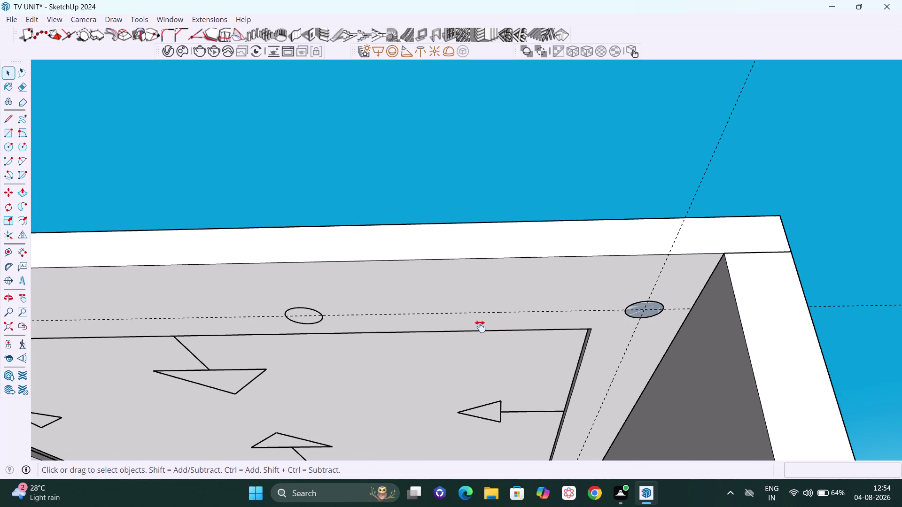
key(h)
drag(486, 326, 631, 330)
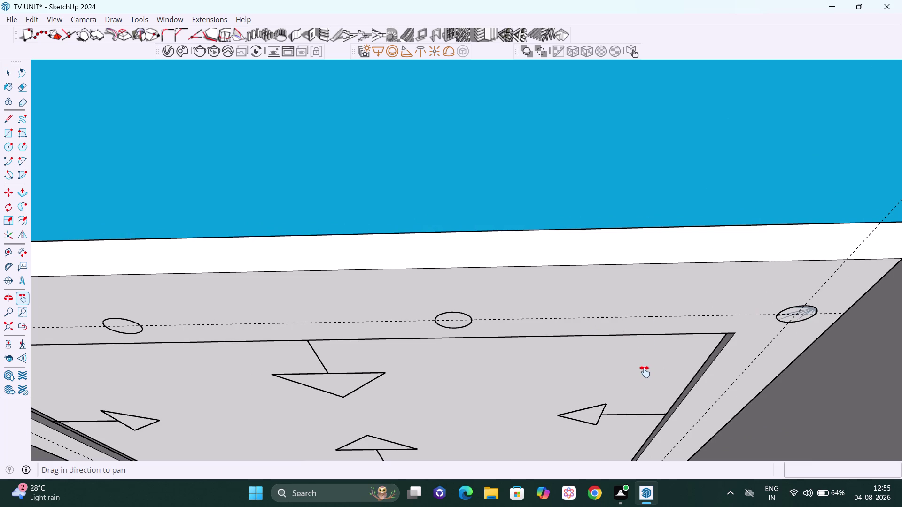
drag(719, 366, 640, 370)
key(space)
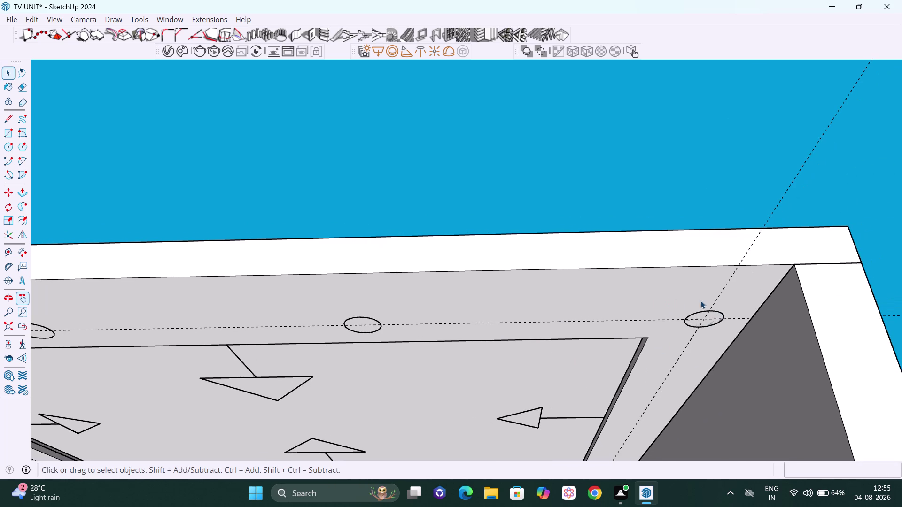
scroll(down, 3)
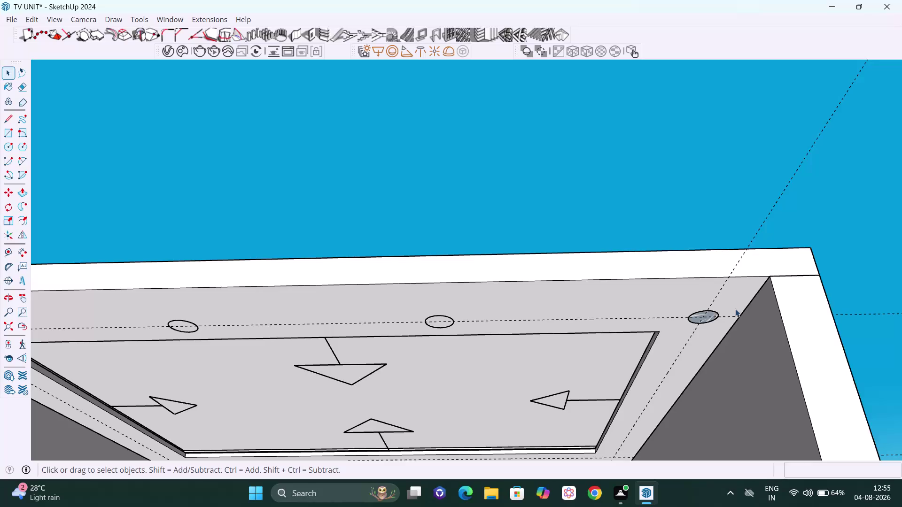
scroll(up, 3)
scroll(up, 3)
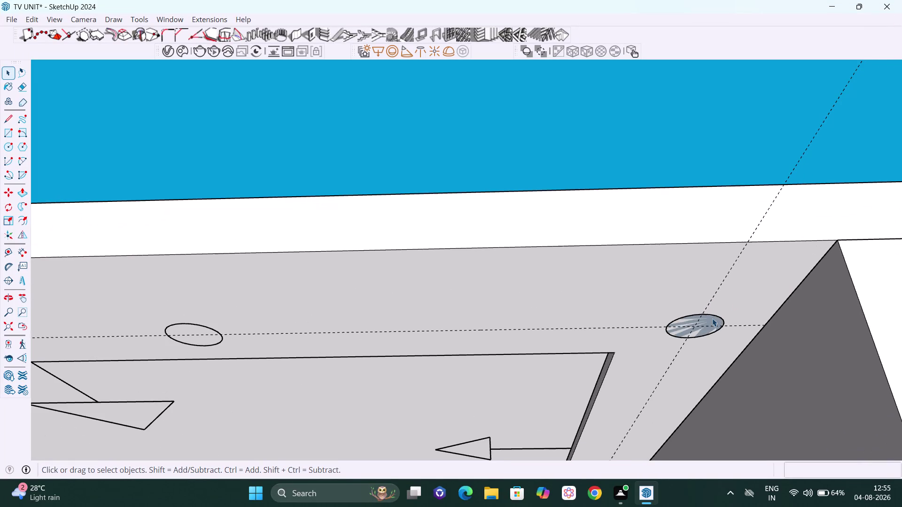
middle_drag(715, 328, 715, 332)
scroll(up, 3)
middle_drag(732, 345, 742, 360)
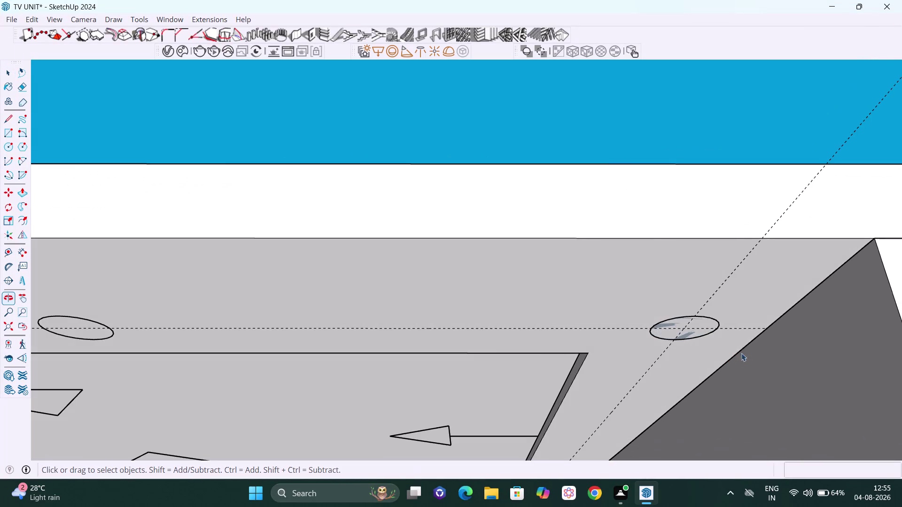
scroll(up, 3)
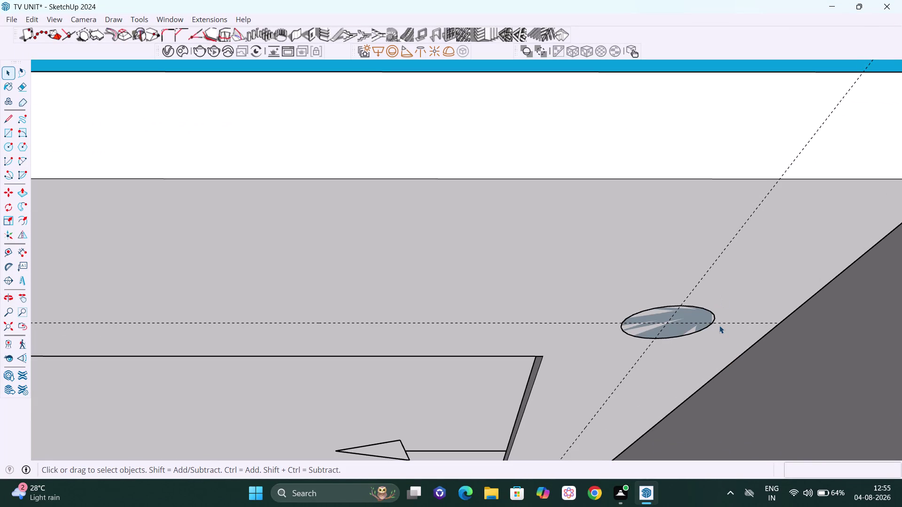
scroll(up, 3)
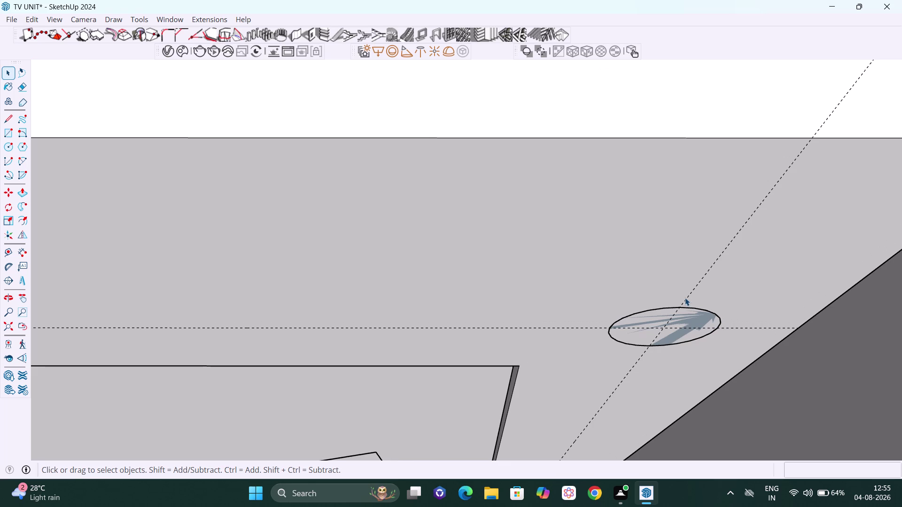
scroll(up, 3)
scroll(up, 3)
scroll(down, 3)
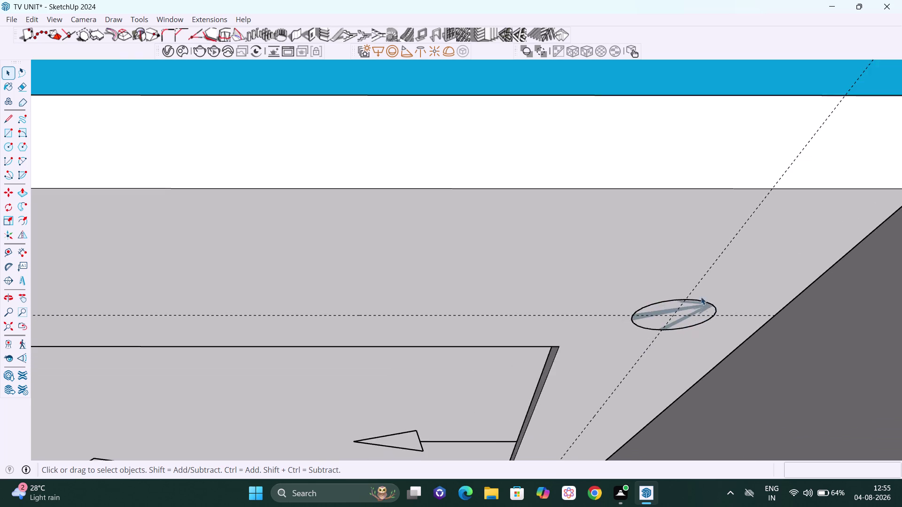
scroll(down, 3)
scroll(down, 3)
scroll(down, 3)
scroll(down, 3)
middle_drag(726, 338, 718, 346)
key(h)
drag(685, 303, 733, 298)
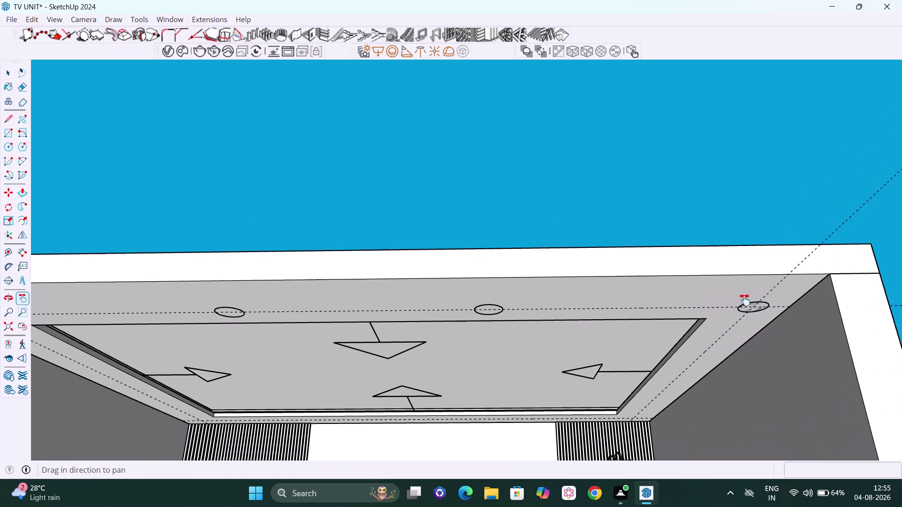
drag(733, 298, 745, 300)
middle_drag(646, 317, 635, 315)
scroll(up, 3)
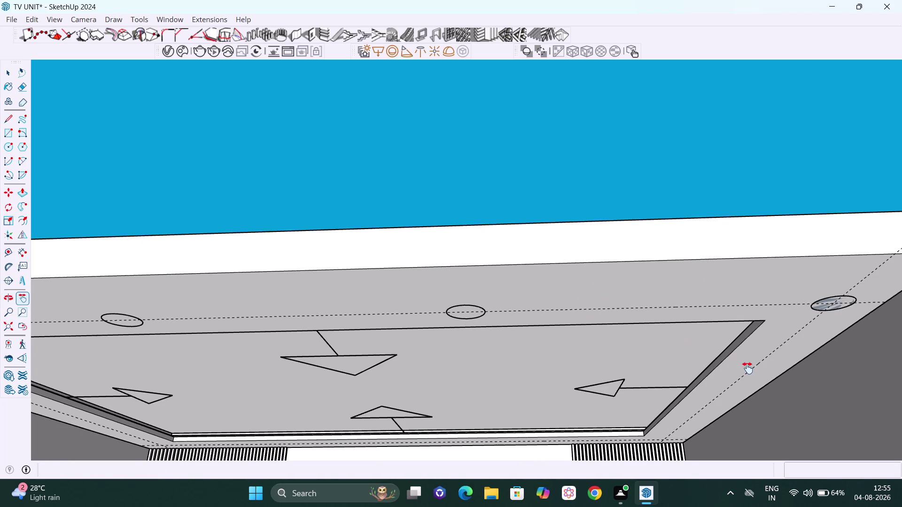
middle_drag(747, 368, 751, 380)
scroll(up, 3)
scroll(down, 3)
scroll(down, 3)
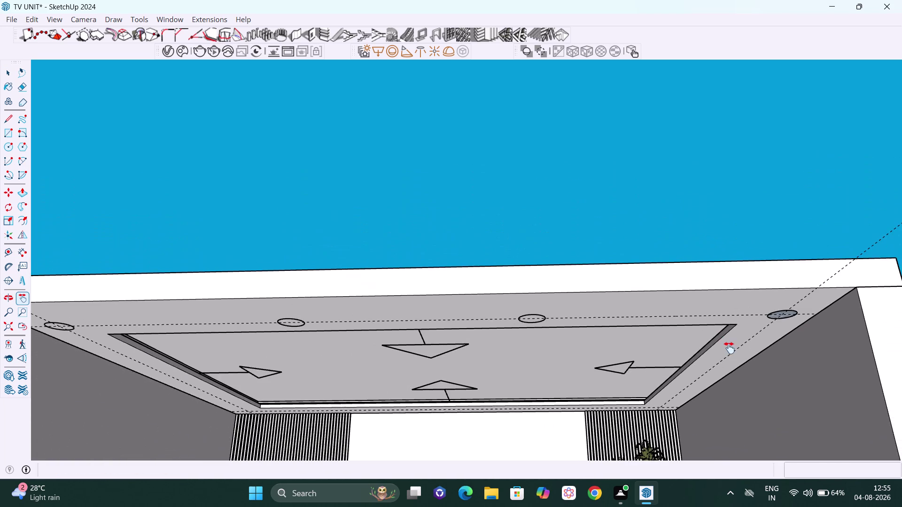
middle_drag(729, 349, 726, 313)
scroll(up, 3)
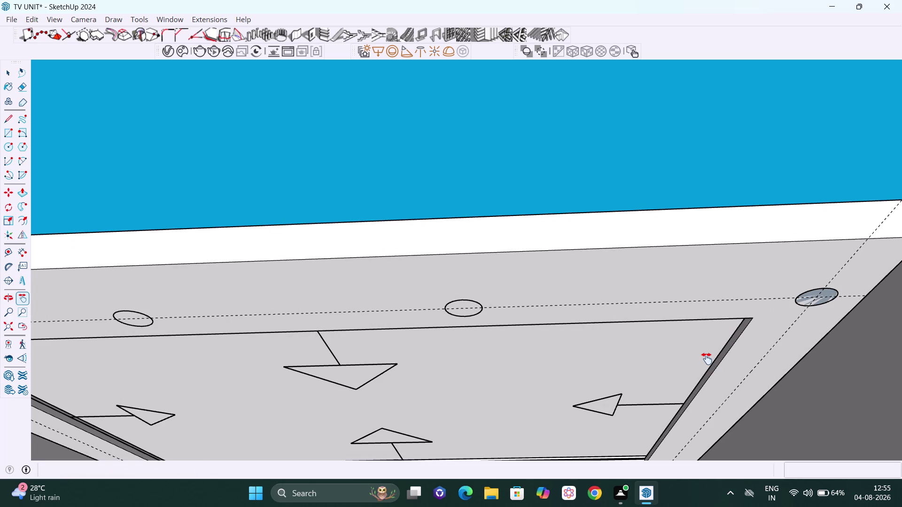
key(space)
scroll(down, 3)
scroll(down, 3)
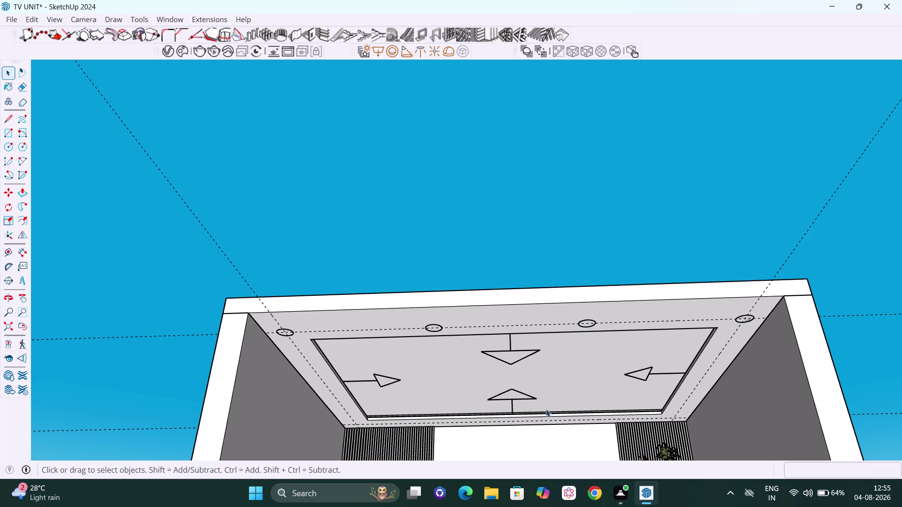
scroll(up, 3)
middle_click(552, 375)
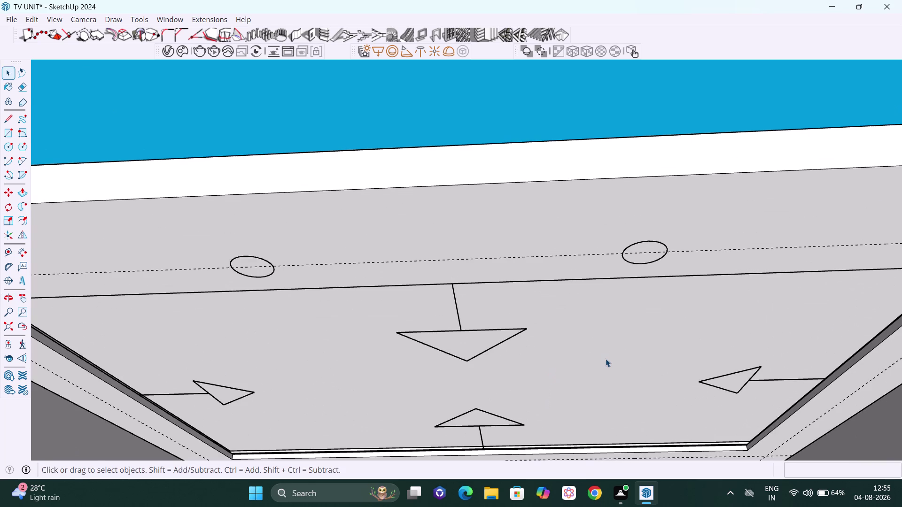
scroll(down, 3)
scroll(down, 3)
click(679, 201)
scroll(down, 3)
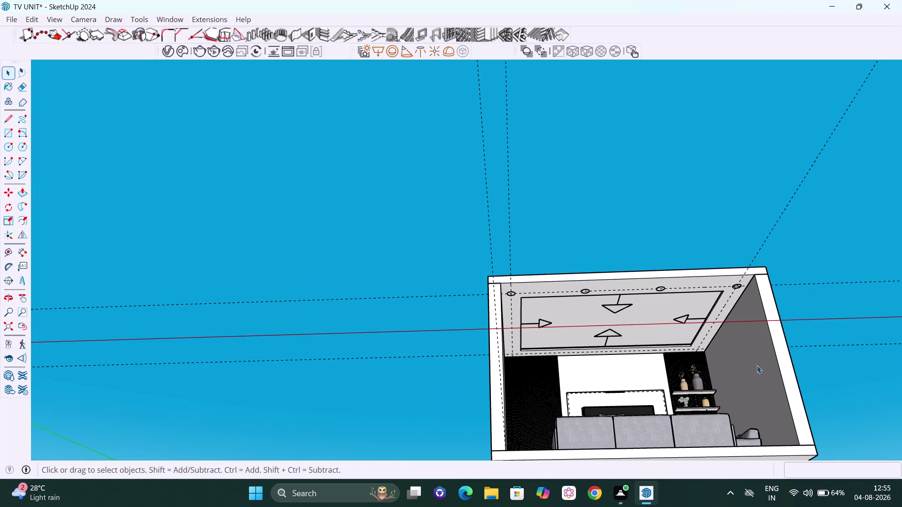
middle_click(758, 373)
scroll(up, 3)
scroll(up, 3)
scroll(up, 3)
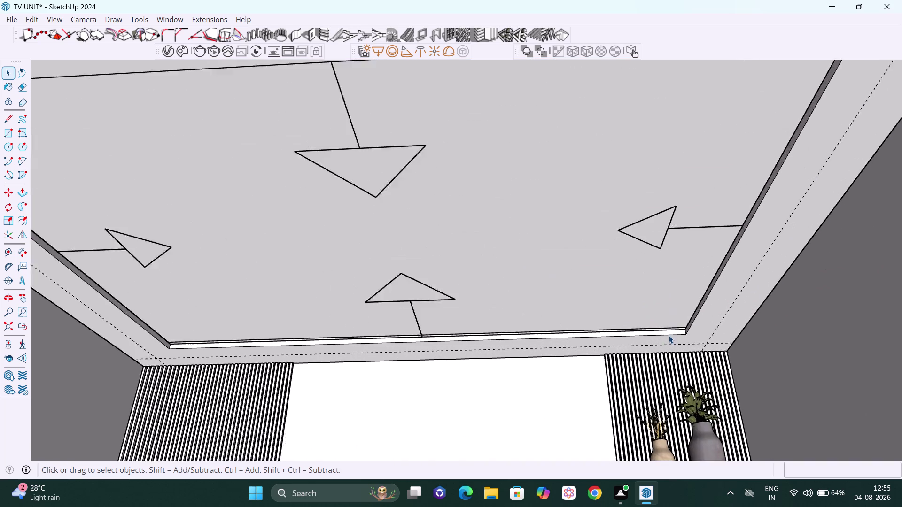
scroll(up, 3)
scroll(up, 3)
middle_drag(710, 356, 705, 329)
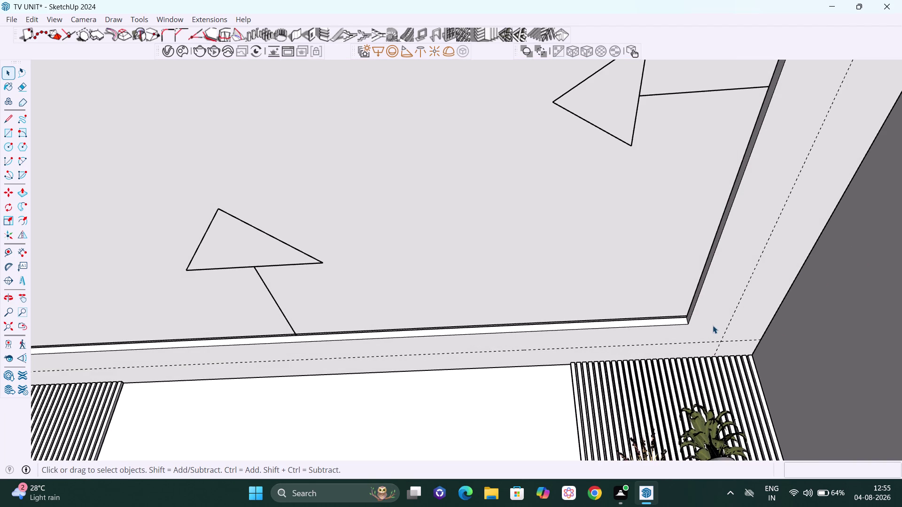
scroll(down, 3)
scroll(down, 3)
middle_drag(721, 269, 728, 322)
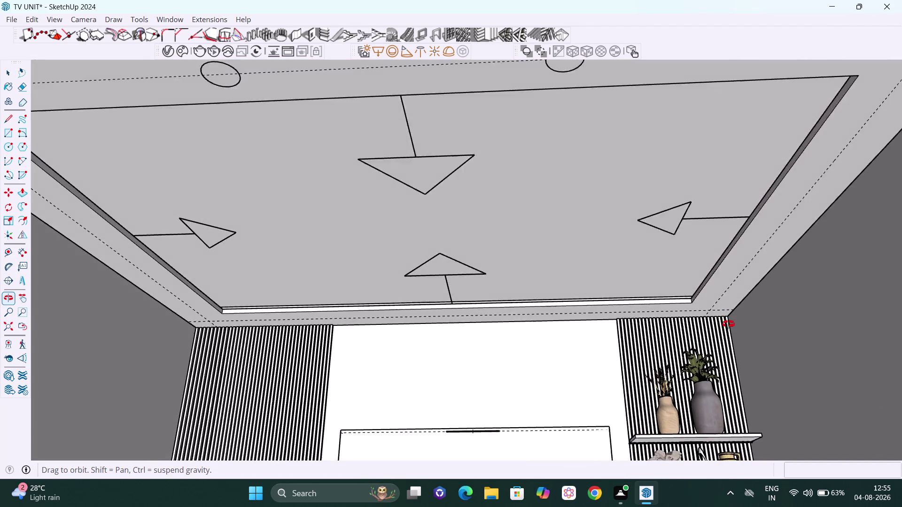
middle_drag(727, 322, 738, 343)
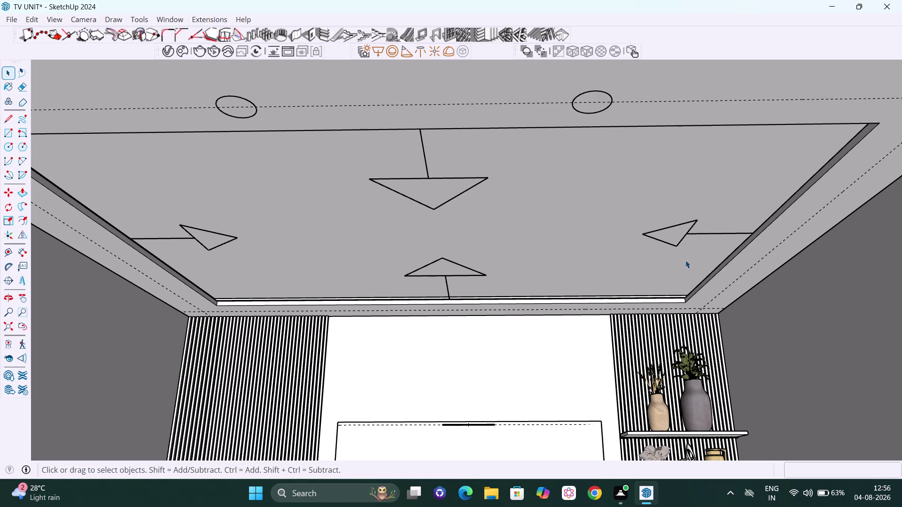
scroll(down, 3)
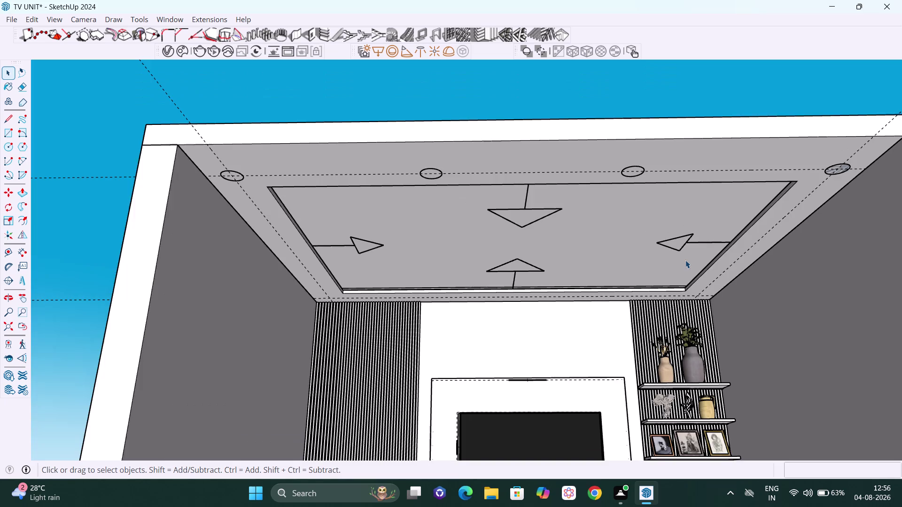
middle_drag(682, 252, 662, 203)
scroll(up, 3)
middle_drag(689, 290, 706, 306)
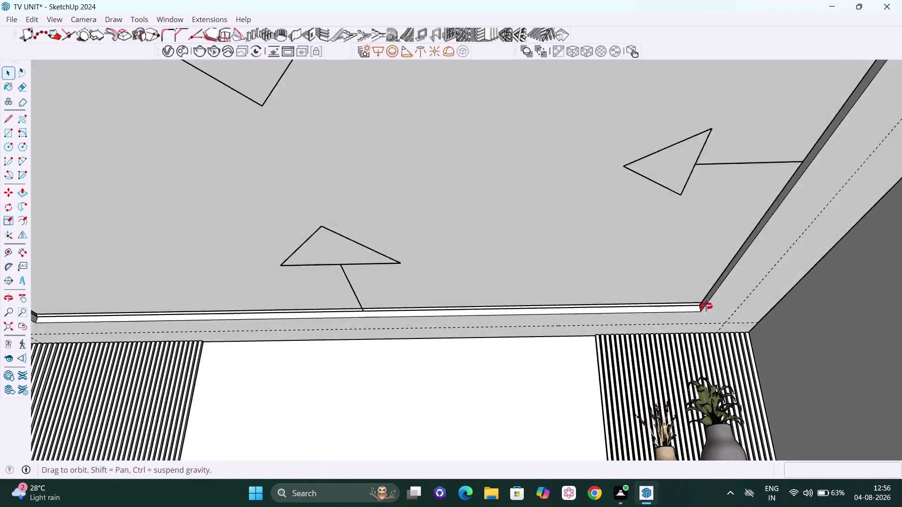
middle_drag(706, 307, 743, 349)
scroll(up, 3)
scroll(up, 3)
middle_drag(719, 326, 798, 351)
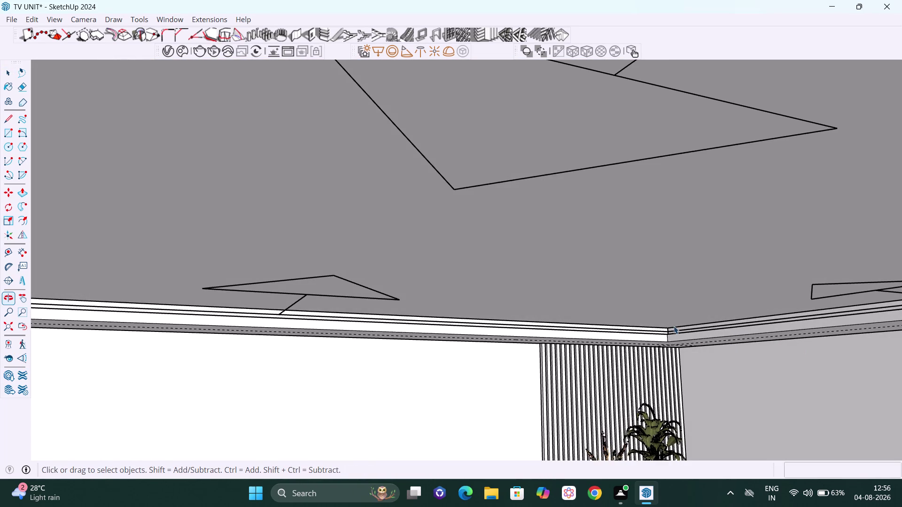
scroll(down, 3)
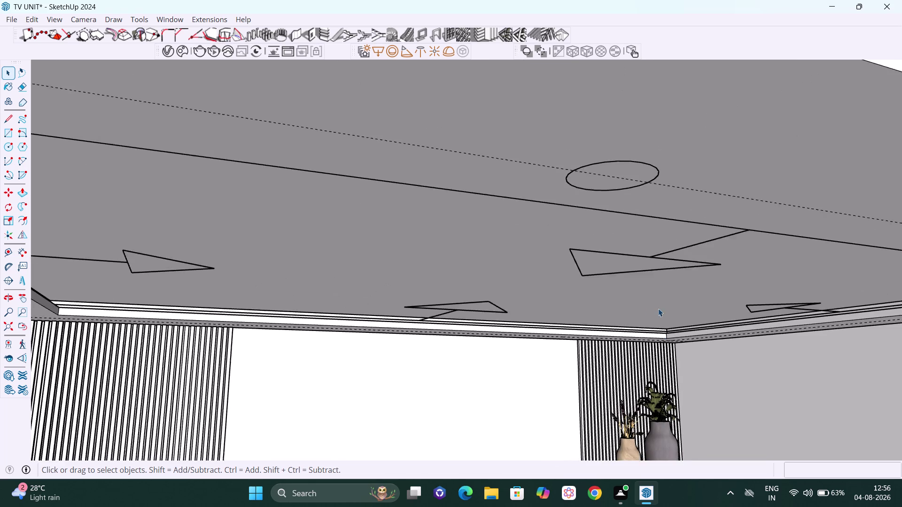
scroll(down, 3)
middle_drag(665, 307, 578, 296)
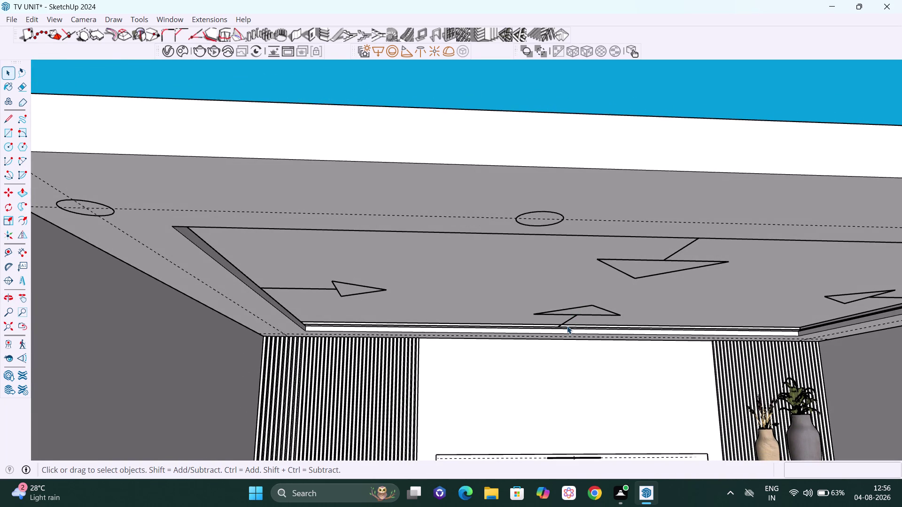
scroll(down, 3)
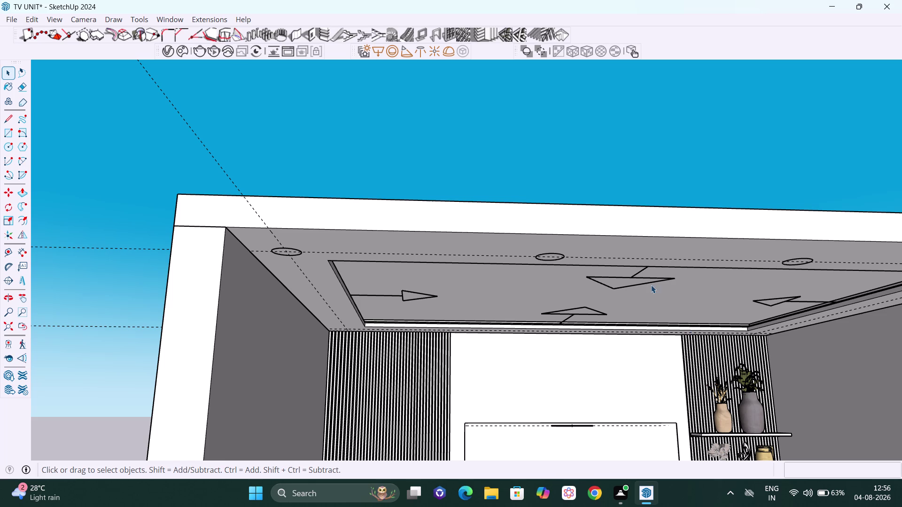
scroll(down, 3)
Orbit the room from outside to view the ceiling from different sides.
middle_drag(676, 307, 614, 267)
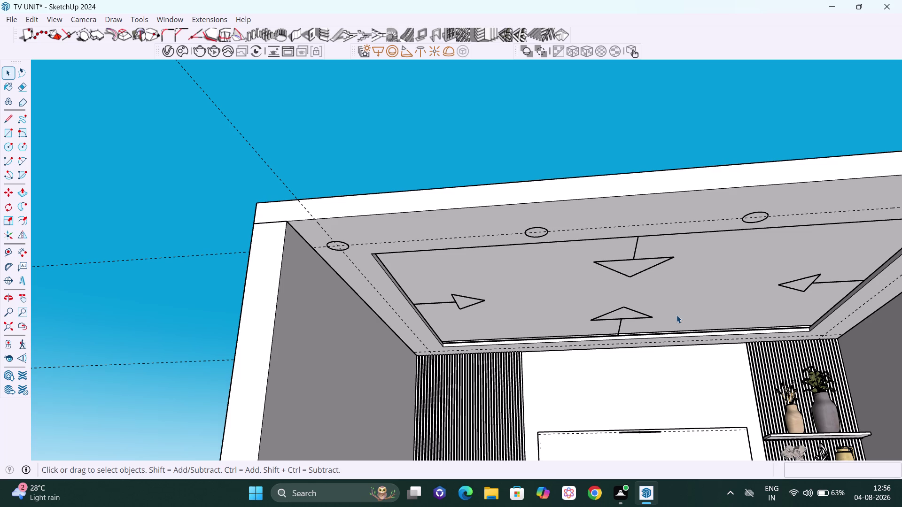
scroll(down, 3)
scroll(down, 3)
scroll(up, 3)
scroll(down, 3)
middle_drag(713, 306, 697, 393)
scroll(up, 3)
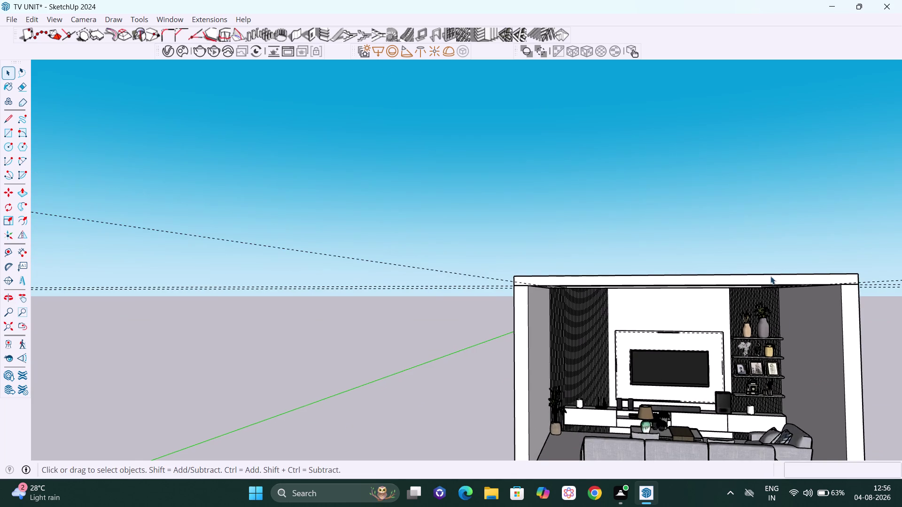
Orbit out to see the whole room model, then open the Window menu.
middle_drag(782, 319, 786, 243)
scroll(up, 3)
middle_drag(782, 282, 783, 244)
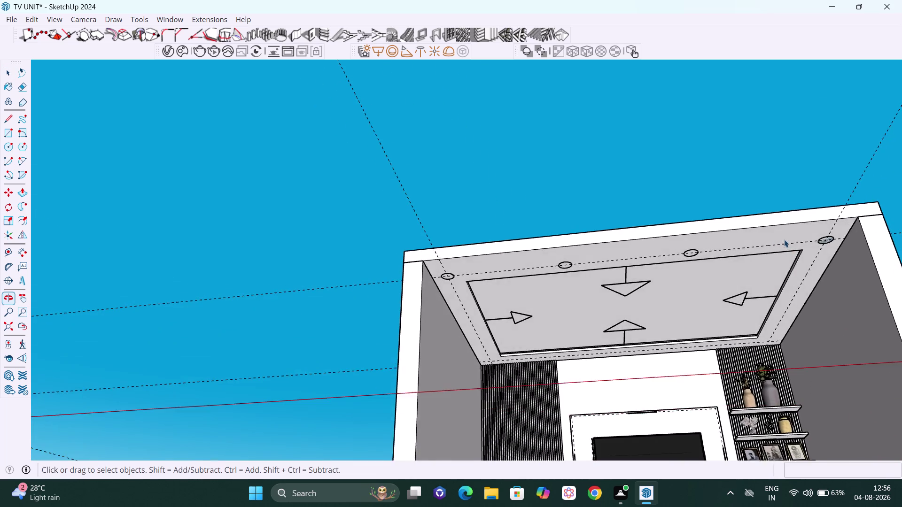
scroll(down, 3)
middle_drag(779, 285, 689, 460)
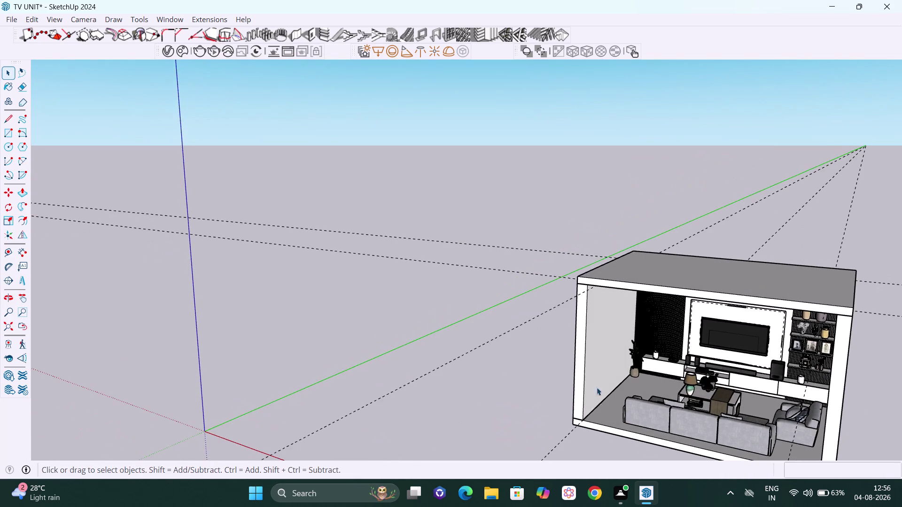
scroll(down, 3)
middle_drag(651, 392, 519, 307)
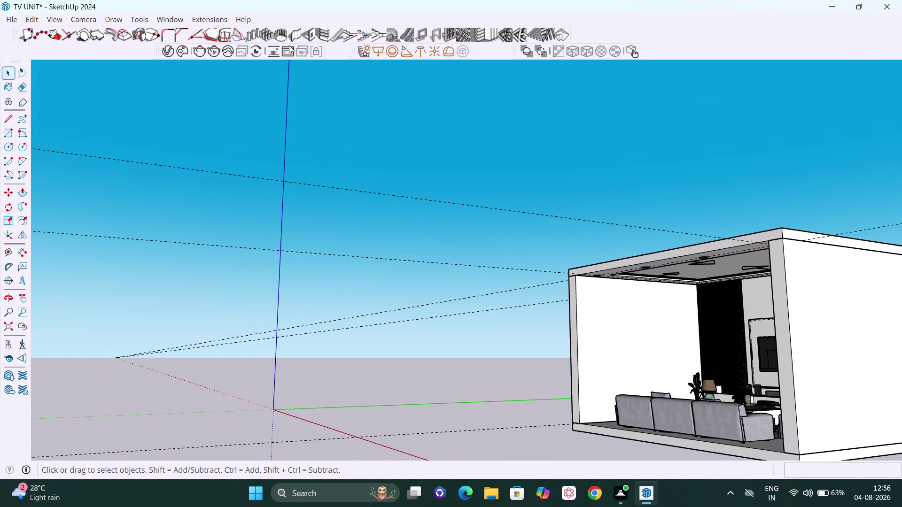
click(163, 20)
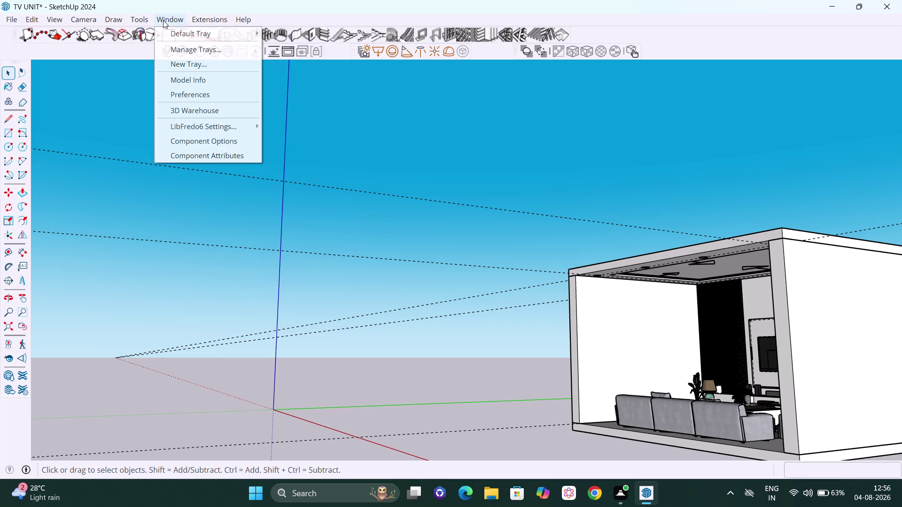
Open 3D Warehouse and clear the previous sound bars search.
click(195, 111)
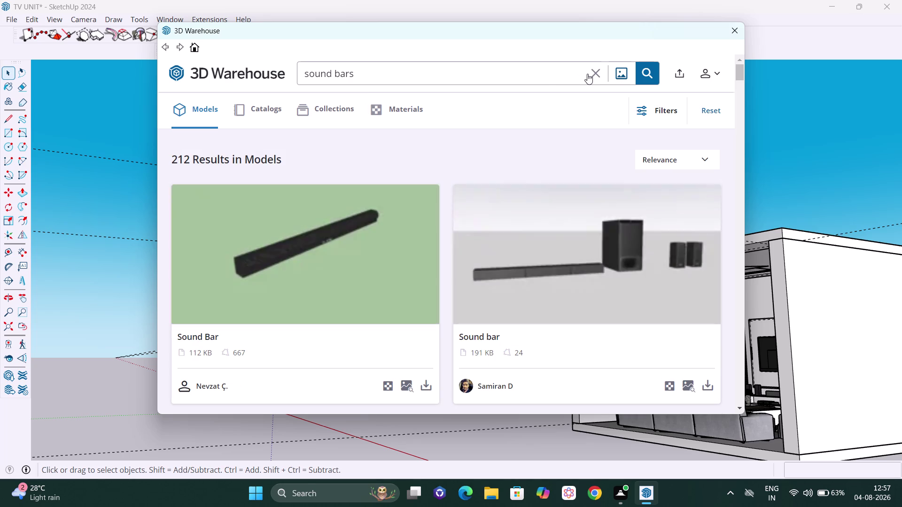
click(587, 74)
click(480, 77)
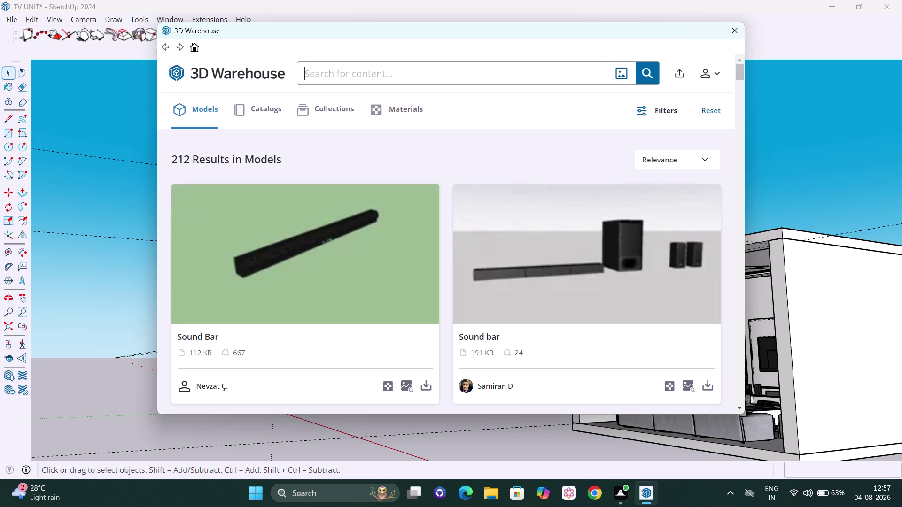
Search 3D Warehouse for 'wall clock'.
text(wa)
text(ll)
key(space)
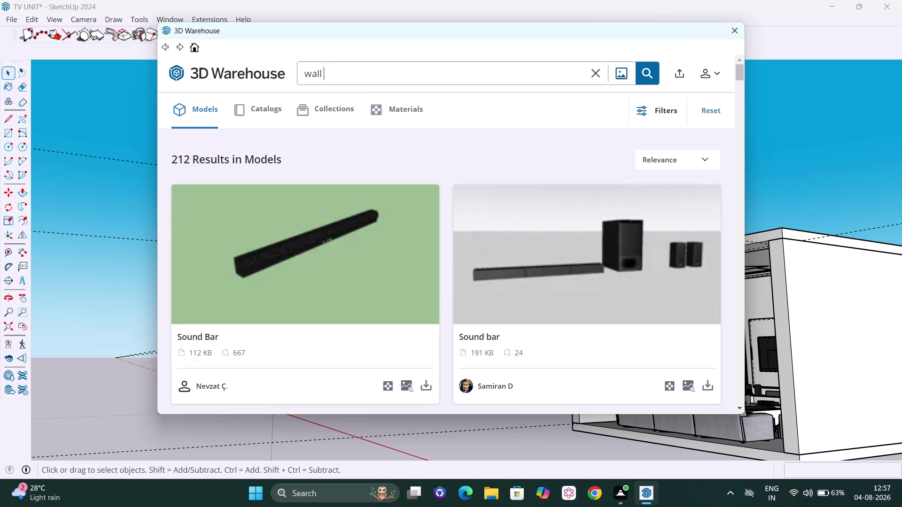
text(clo)
text(ck)
key(Return)
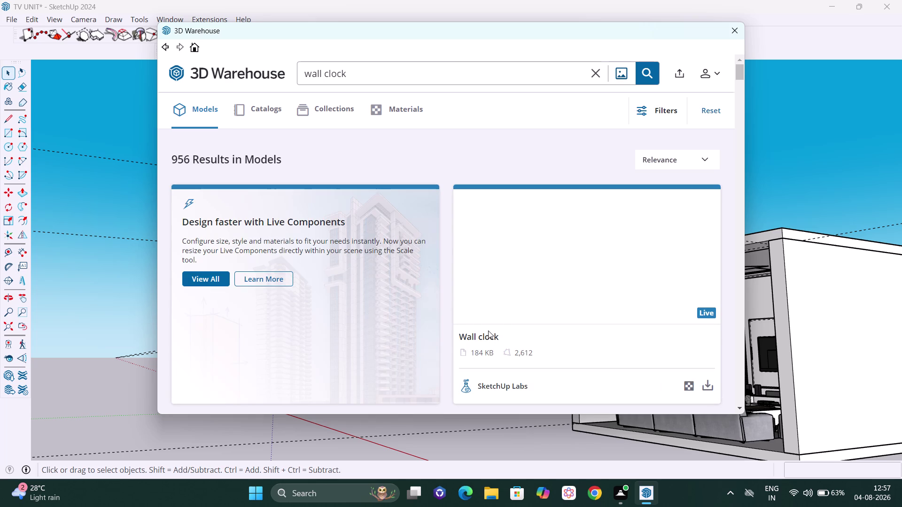
Scroll through the 956 wall clock models to browse the clock designs.
scroll(down, 3)
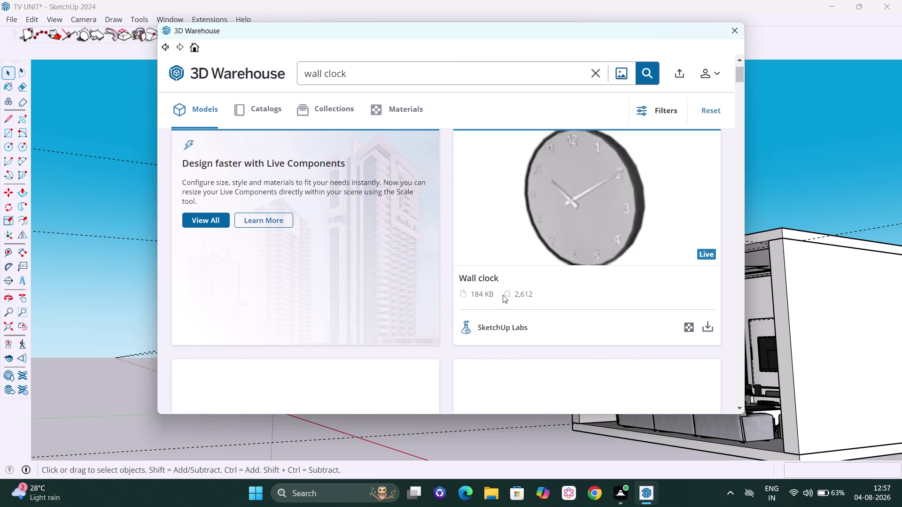
scroll(down, 3)
scroll(down, 3)
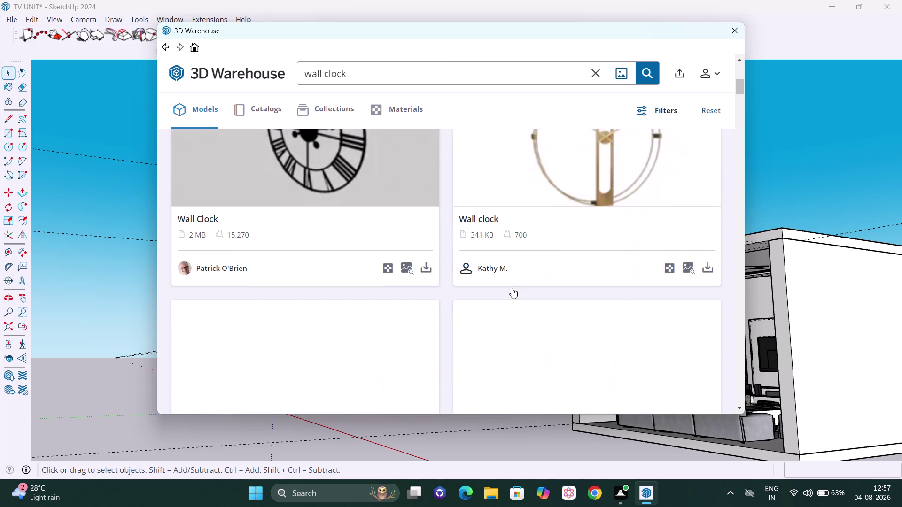
scroll(down, 3)
scroll(down, 3)
scroll(down, 3)
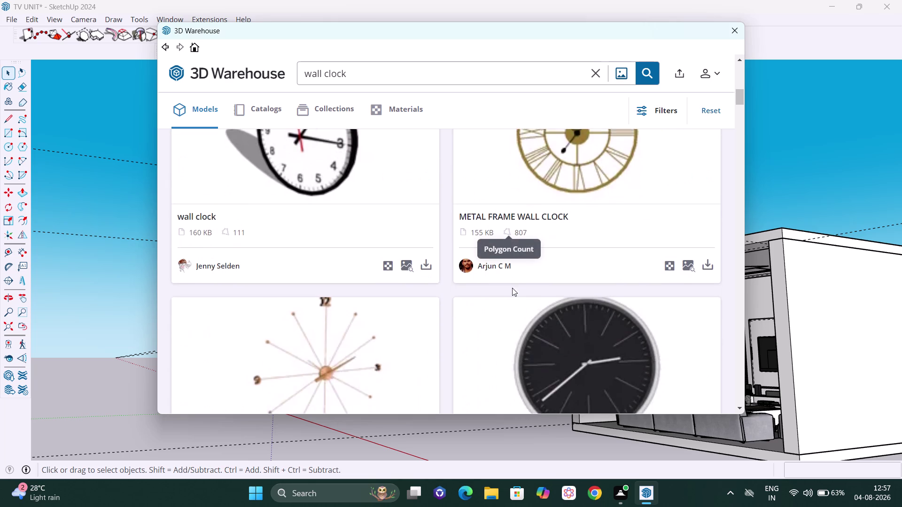
scroll(down, 3)
scroll(down, 3)
scroll(down, 3)
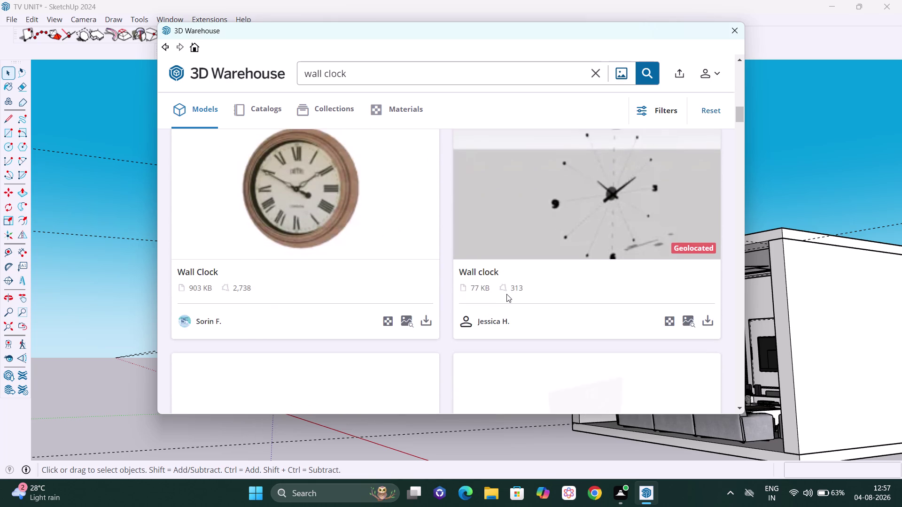
scroll(up, 3)
scroll(up, 3)
scroll(down, 3)
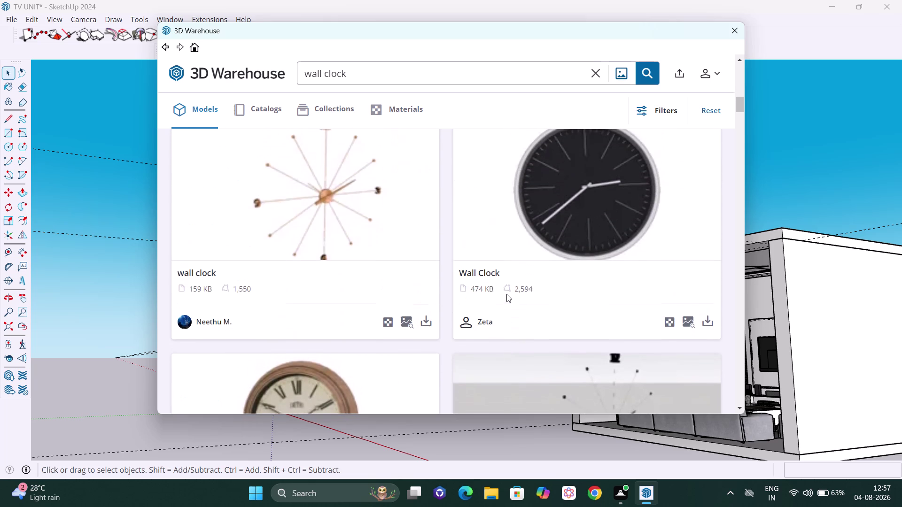
scroll(down, 3)
scroll(down, 3)
scroll(down, 3)
scroll(down, 3)
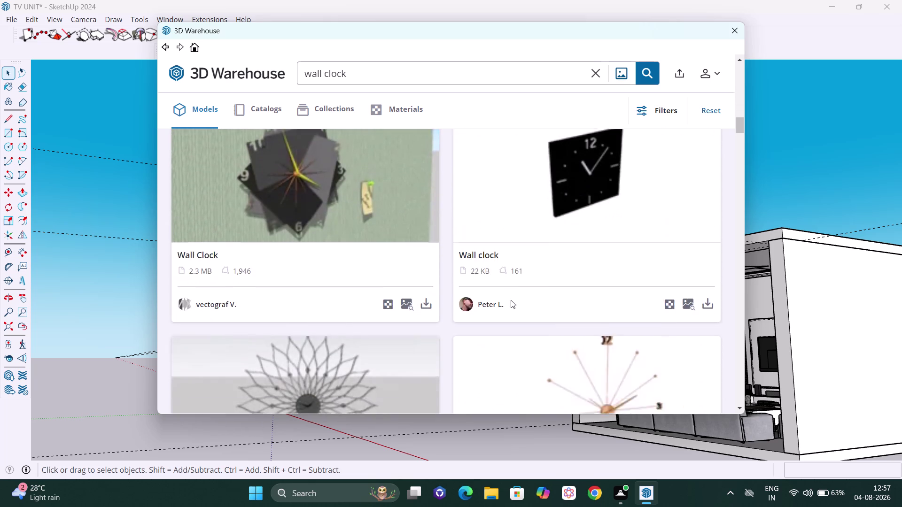
scroll(down, 3)
scroll(down, 3)
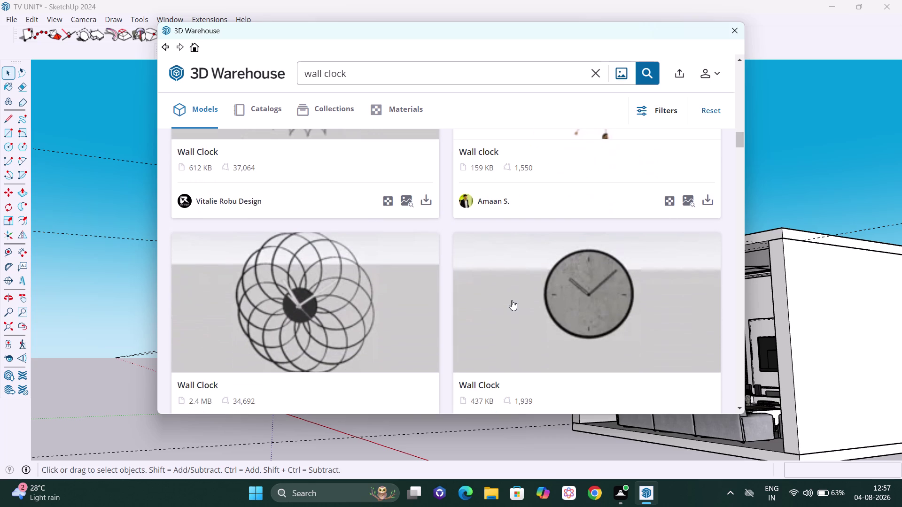
scroll(down, 3)
scroll(down, 3)
scroll(down, 3)
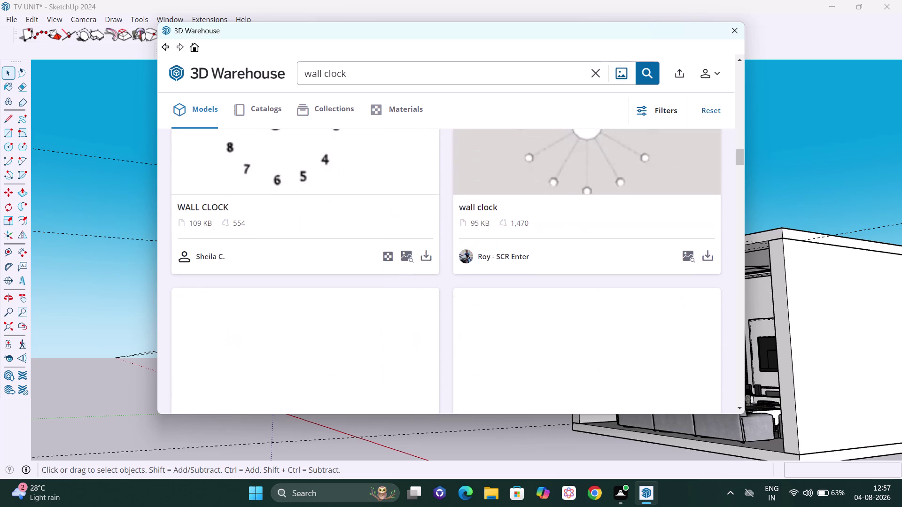
scroll(up, 3)
scroll(down, 3)
scroll(down, 3)
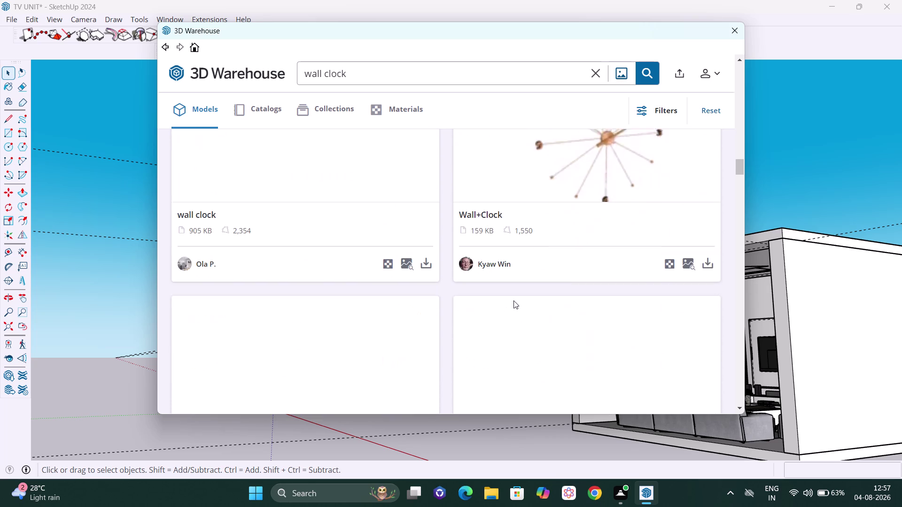
scroll(down, 3)
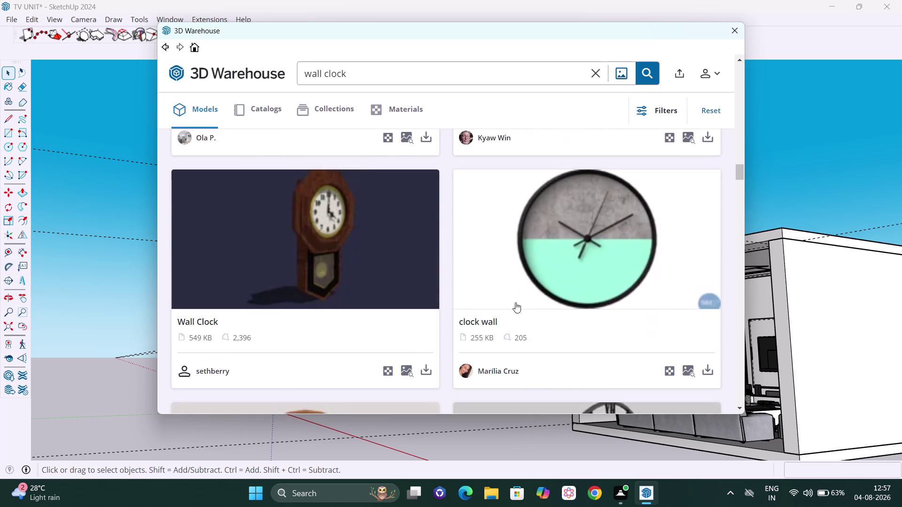